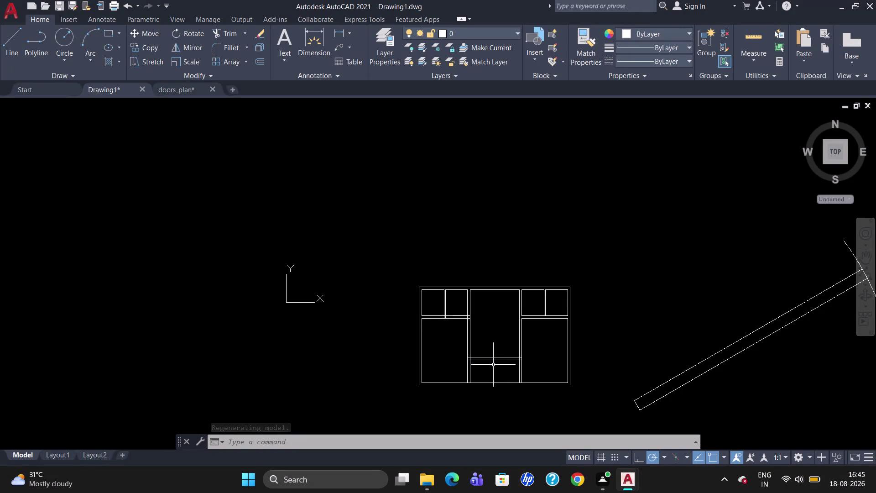
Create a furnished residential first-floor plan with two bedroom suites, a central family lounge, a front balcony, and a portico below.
Select the door symbol beside the floor plan and rotate it about a base point.
scroll(up, 3)
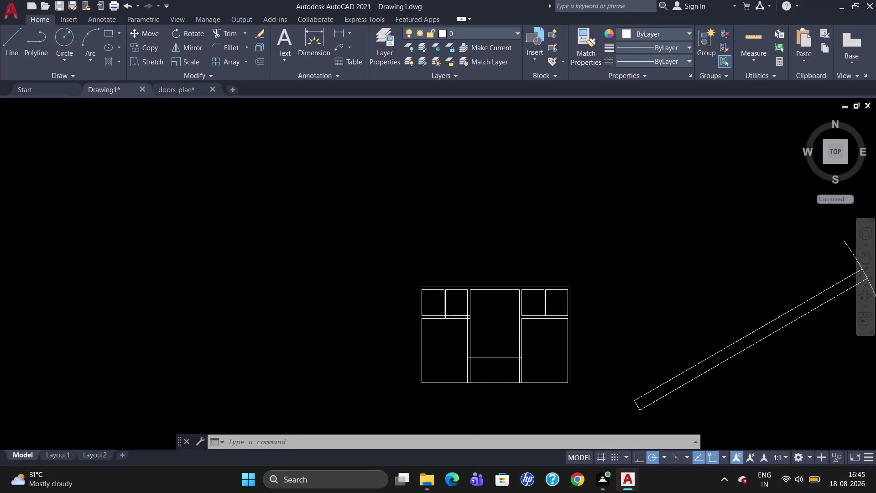
scroll(up, 3)
scroll(up, 3)
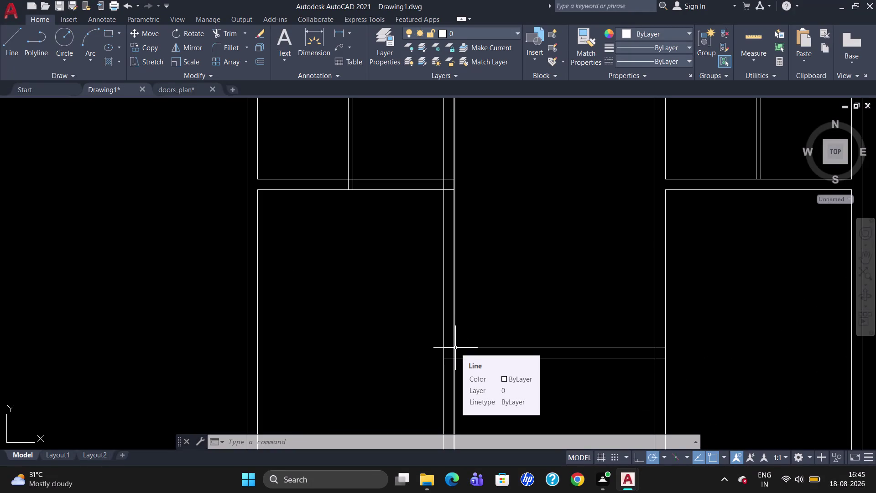
scroll(up, 3)
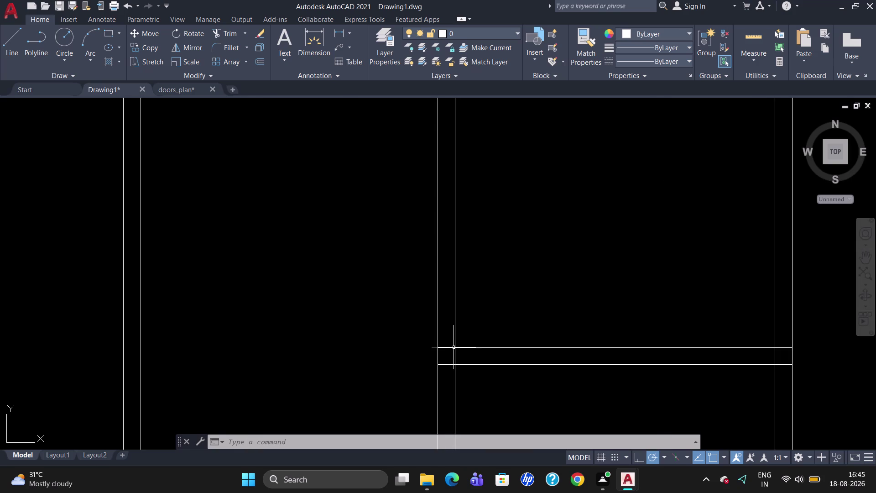
scroll(up, 3)
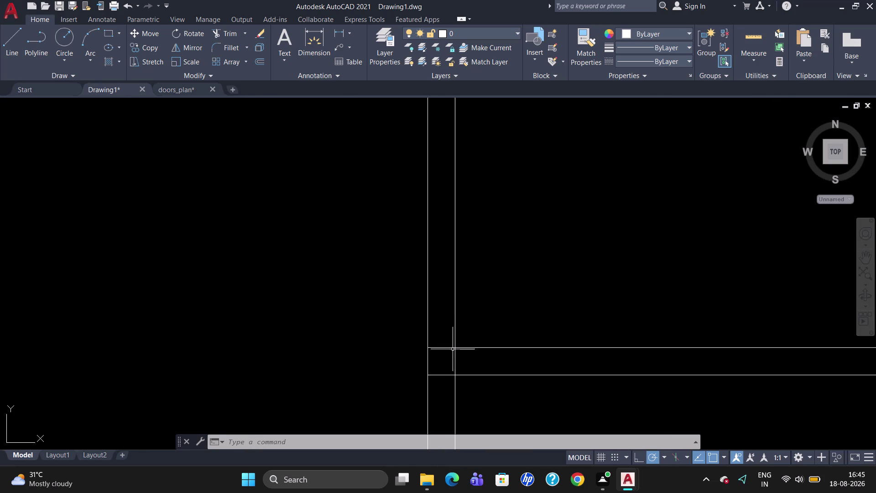
scroll(down, 3)
scroll(down, 3)
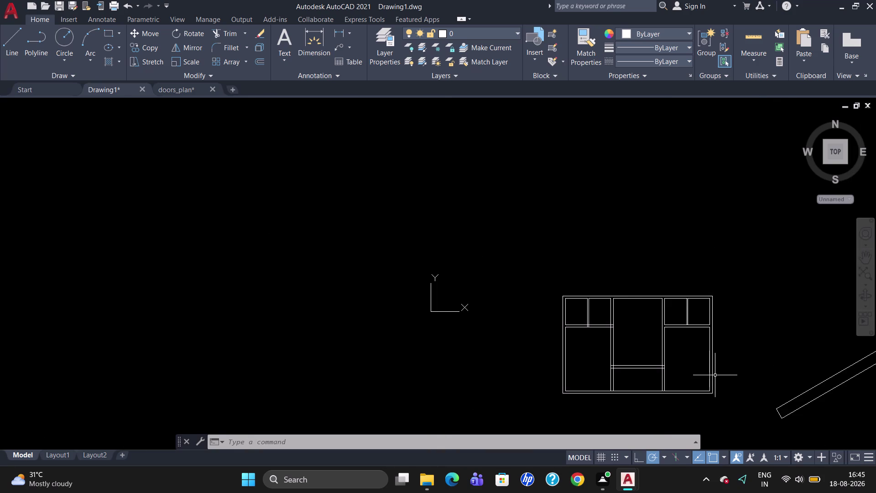
scroll(up, 3)
scroll(down, 3)
scroll(up, 3)
drag(680, 320, 649, 290)
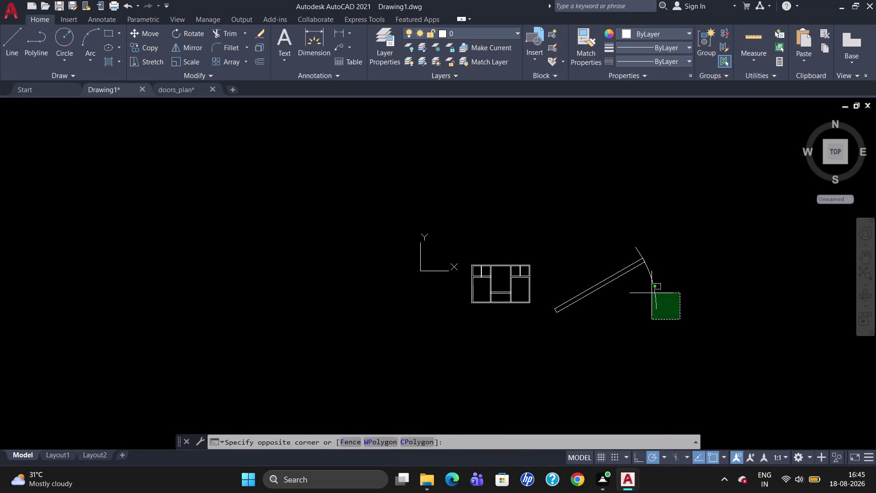
drag(649, 290, 579, 274)
text(RO)
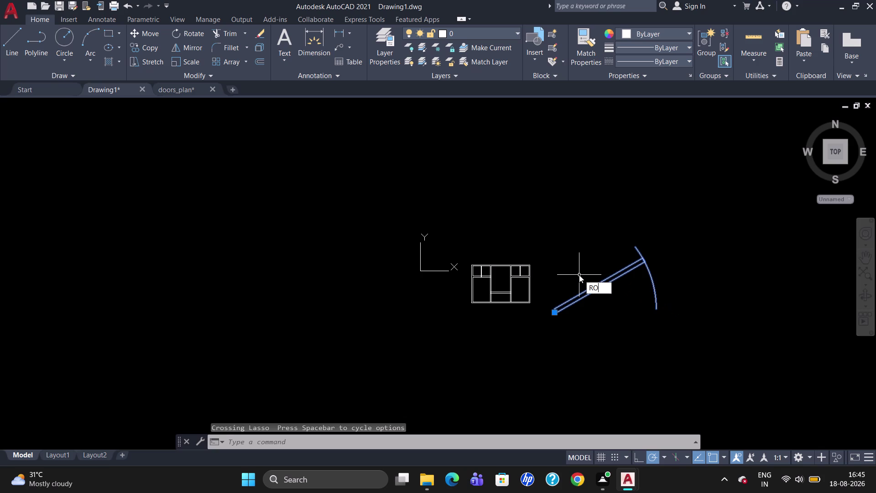
key(Return)
click(559, 315)
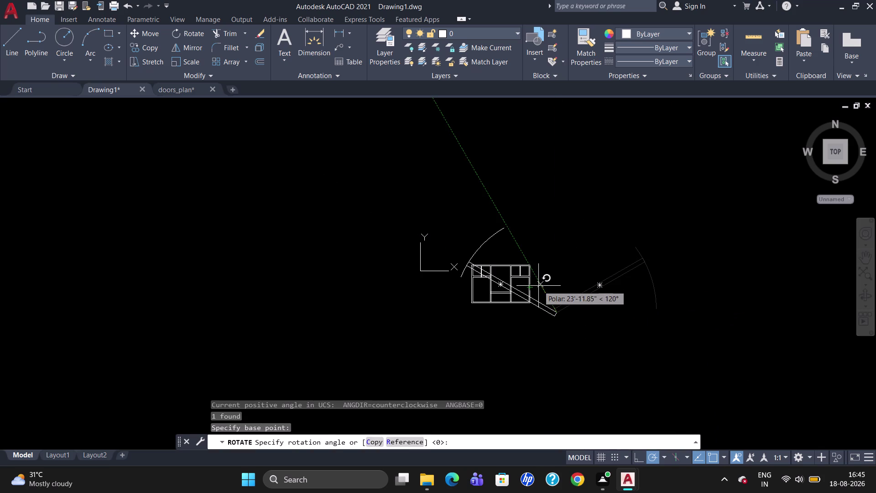
click(540, 286)
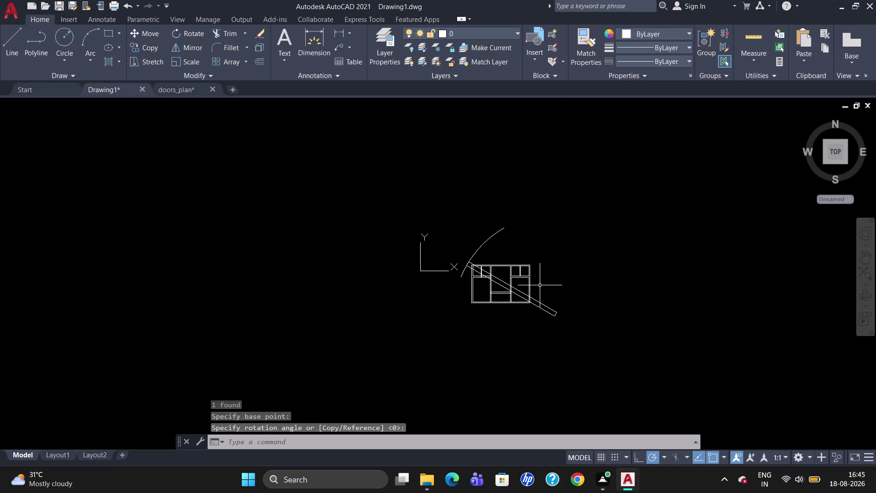
Erase the rotated door symbol and switch to the doors_plan drawing.
click(482, 246)
key(Delete)
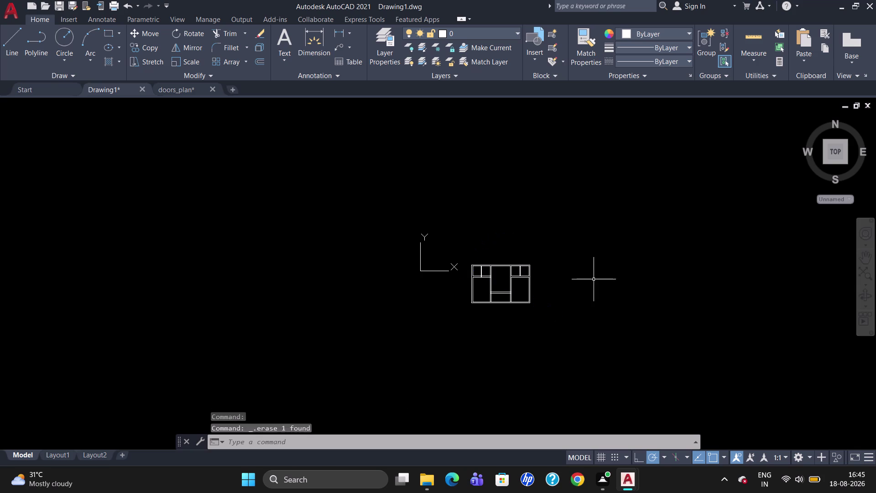
click(191, 94)
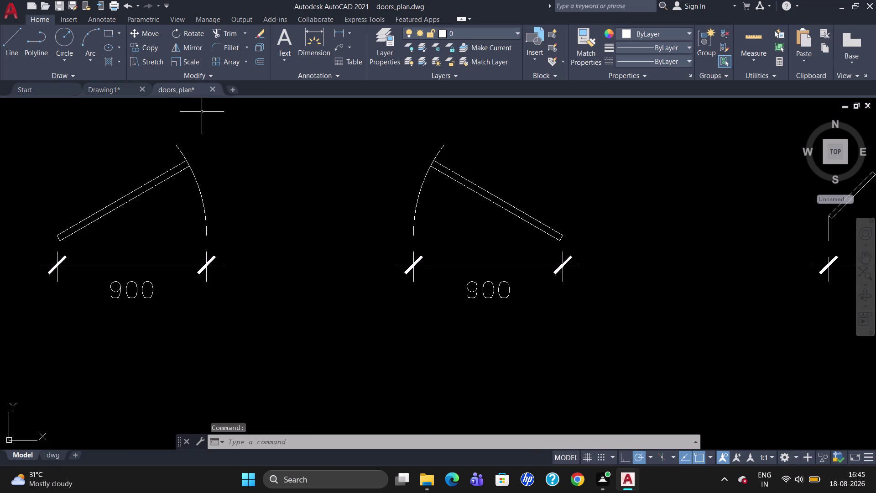
Zoom in on the doors_plan door library and select the 900 single swing door.
scroll(down, 3)
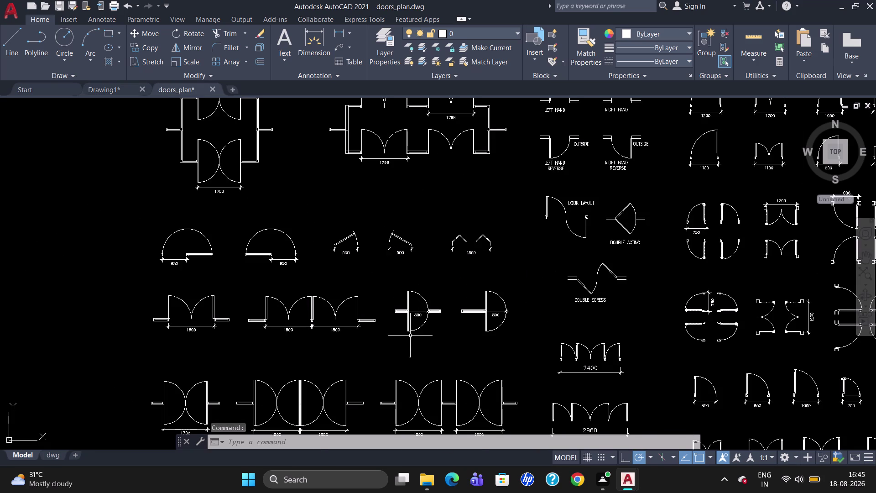
scroll(down, 3)
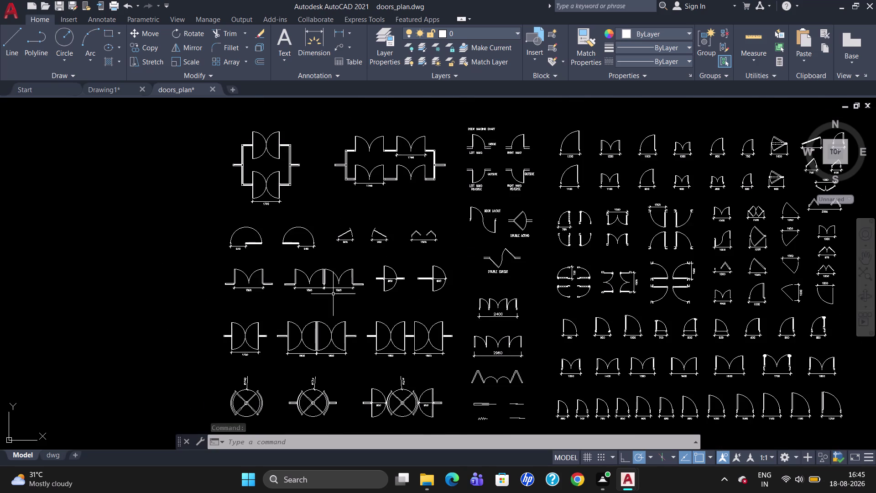
scroll(down, 3)
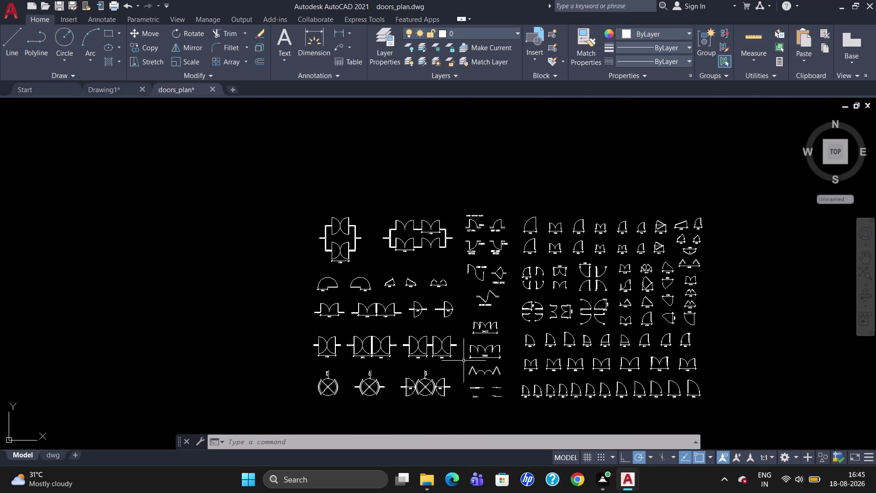
scroll(up, 3)
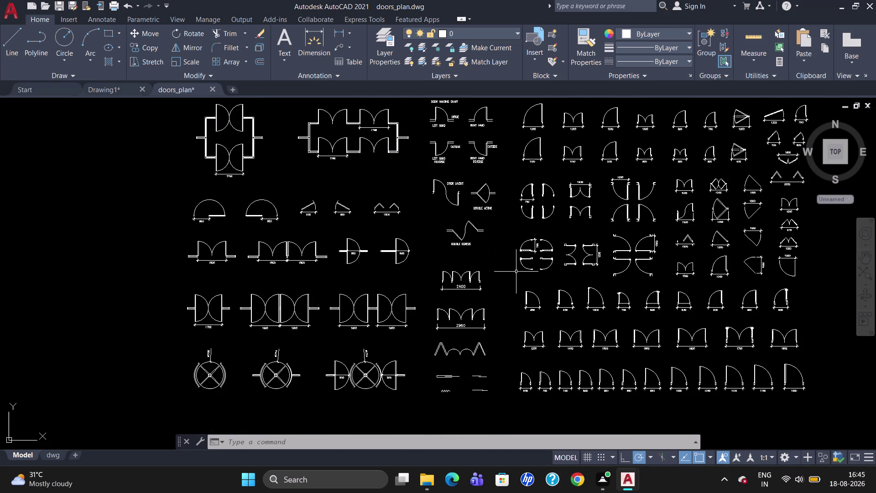
scroll(down, 3)
scroll(up, 3)
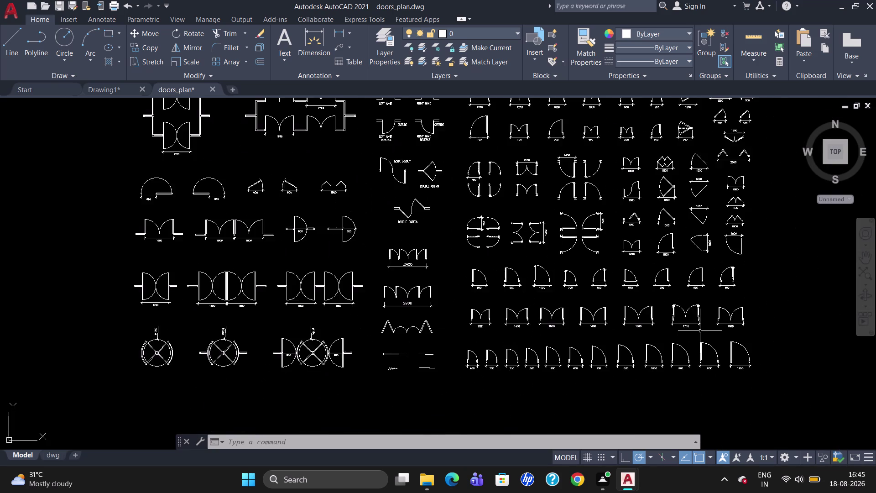
scroll(up, 3)
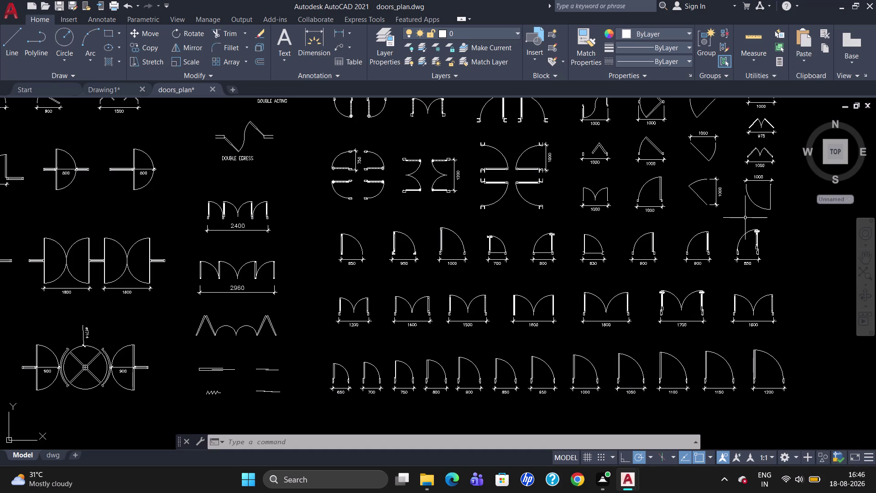
scroll(down, 3)
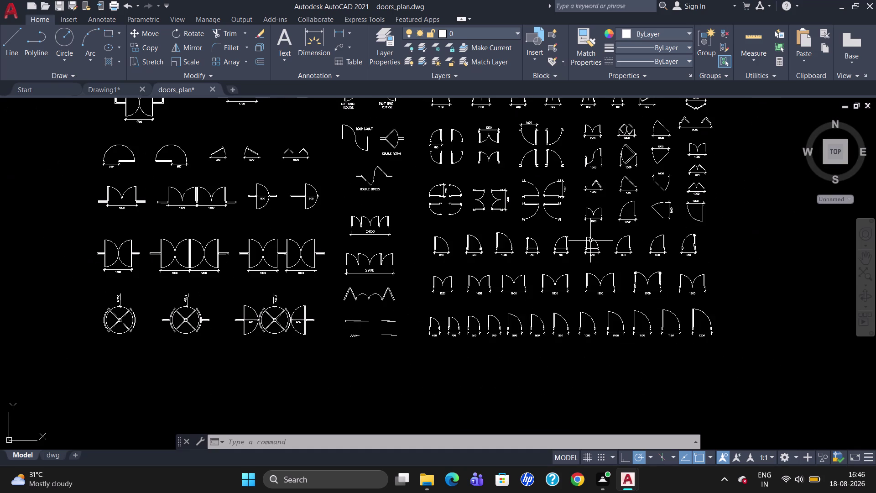
scroll(up, 3)
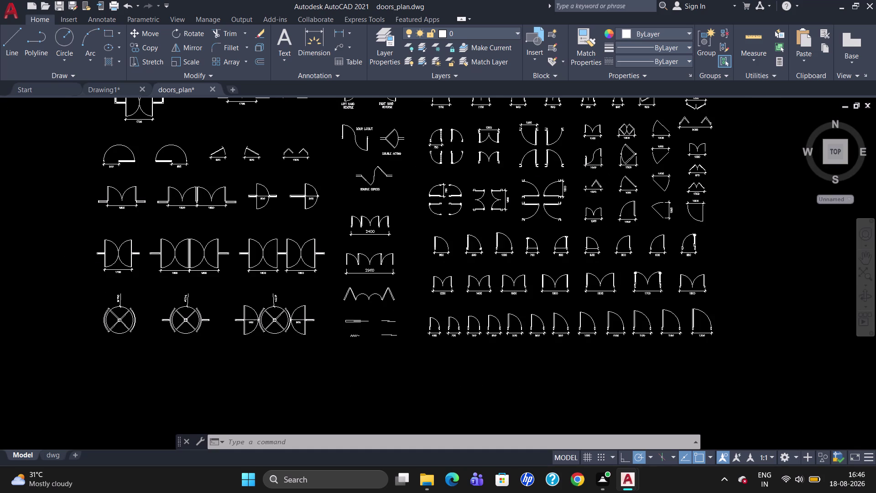
scroll(down, 3)
scroll(up, 3)
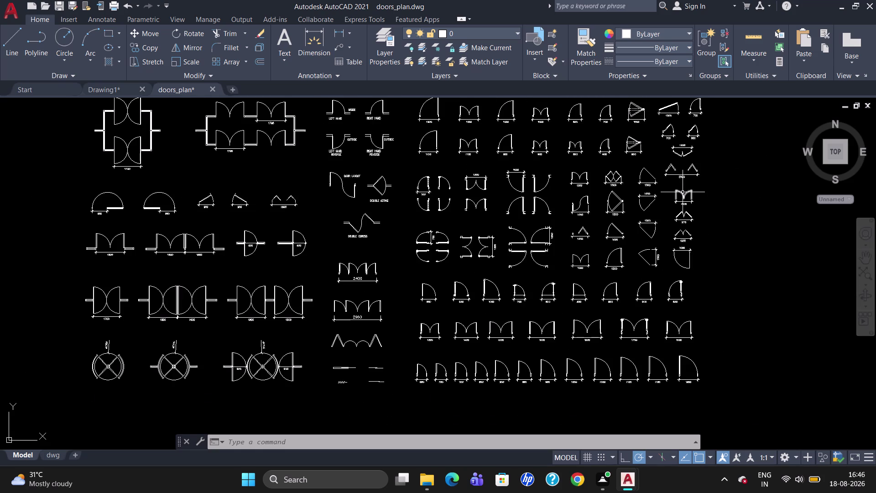
scroll(up, 3)
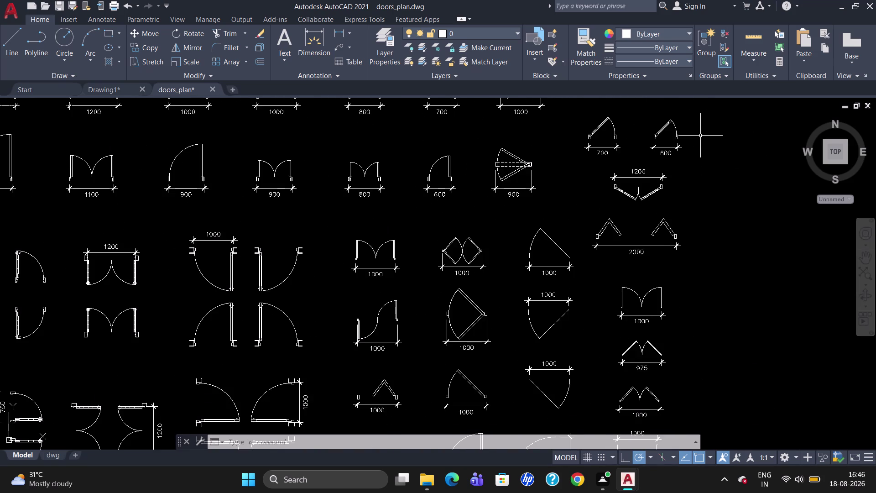
scroll(down, 3)
scroll(down, 3)
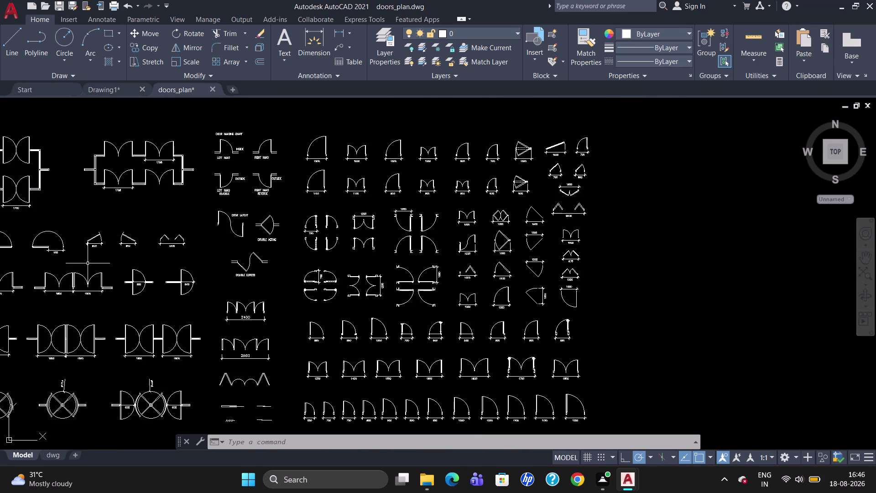
scroll(up, 3)
scroll(up, 3)
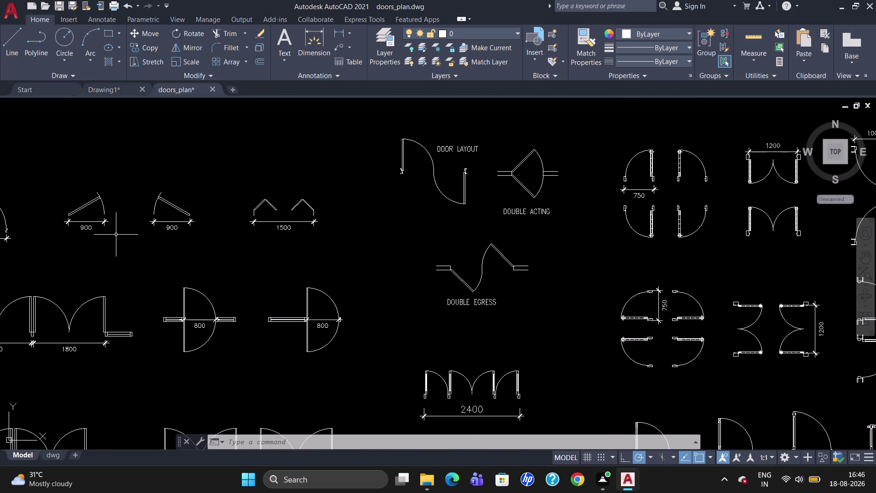
scroll(down, 3)
scroll(down, 3)
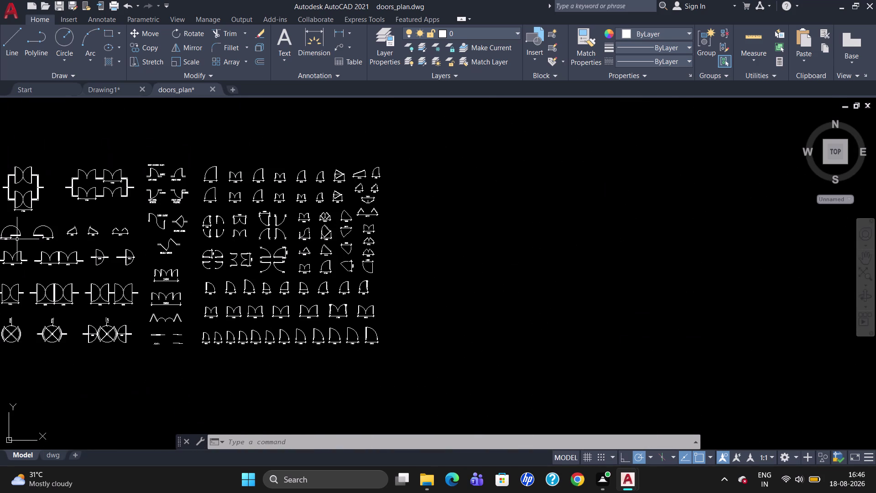
scroll(up, 3)
scroll(down, 3)
scroll(up, 3)
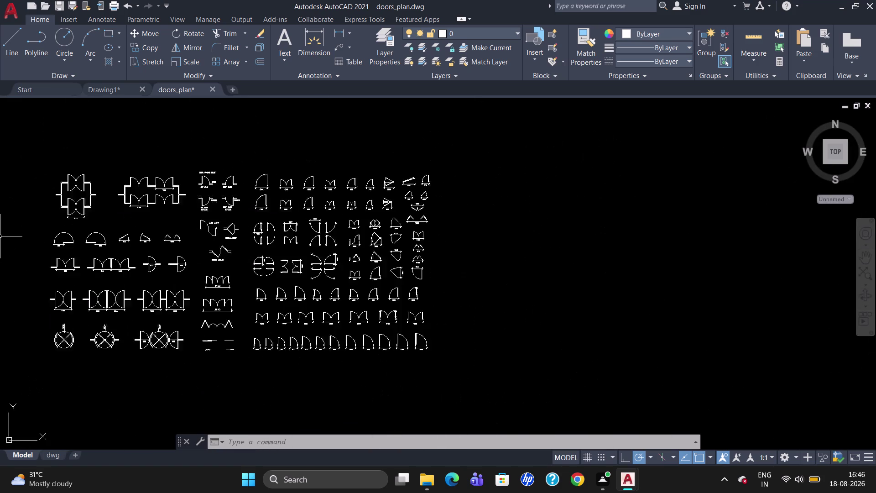
scroll(up, 3)
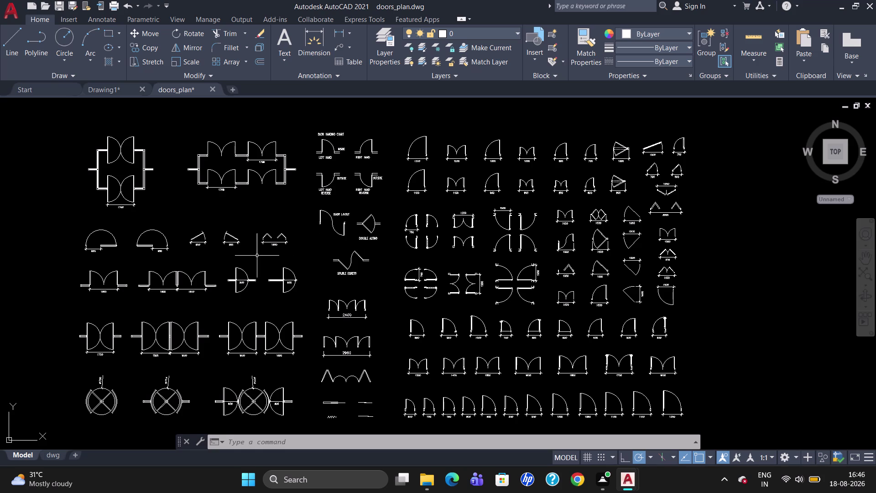
scroll(up, 3)
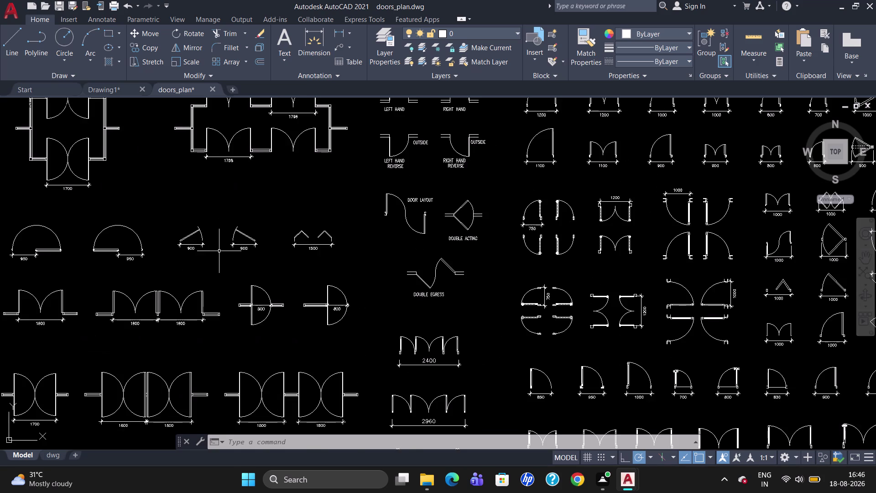
scroll(up, 3)
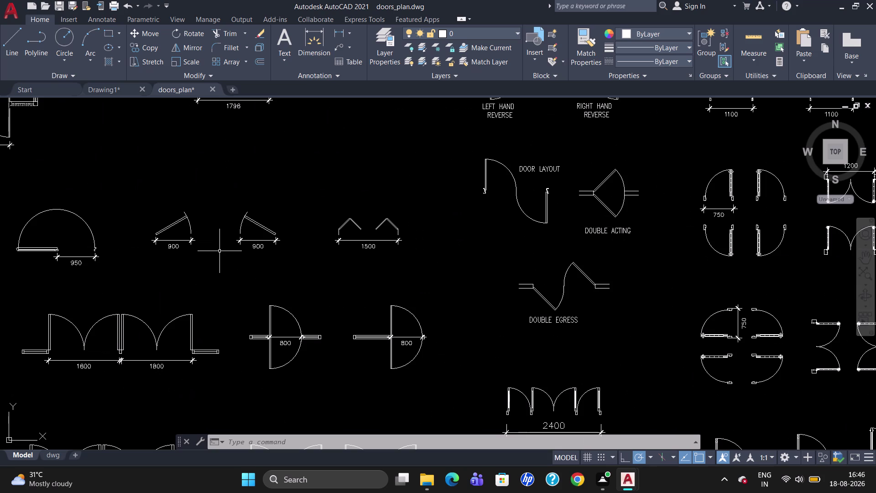
click(176, 221)
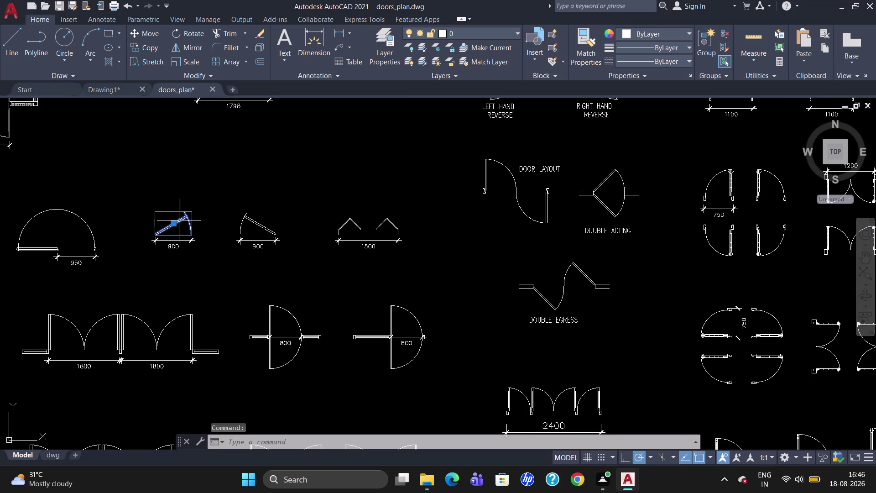
Copy the 900 swing door and paste it into Drawing1 left of the floor plan.
key(ctrl+c)
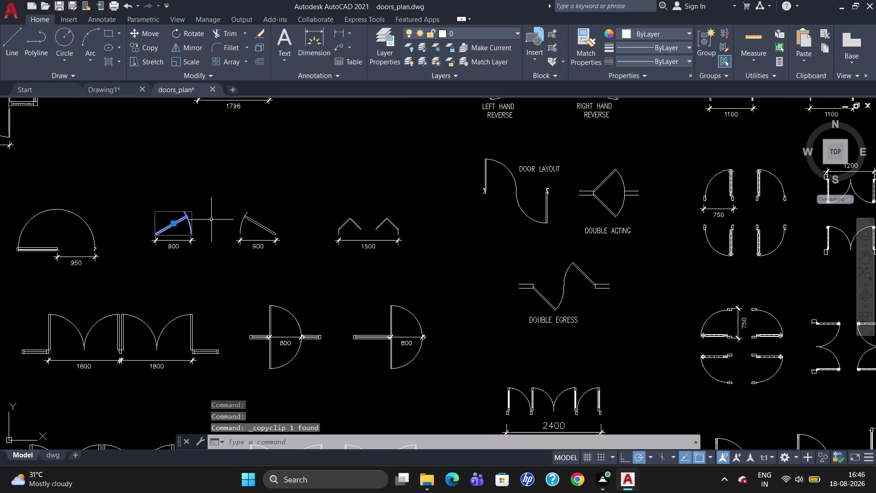
click(124, 90)
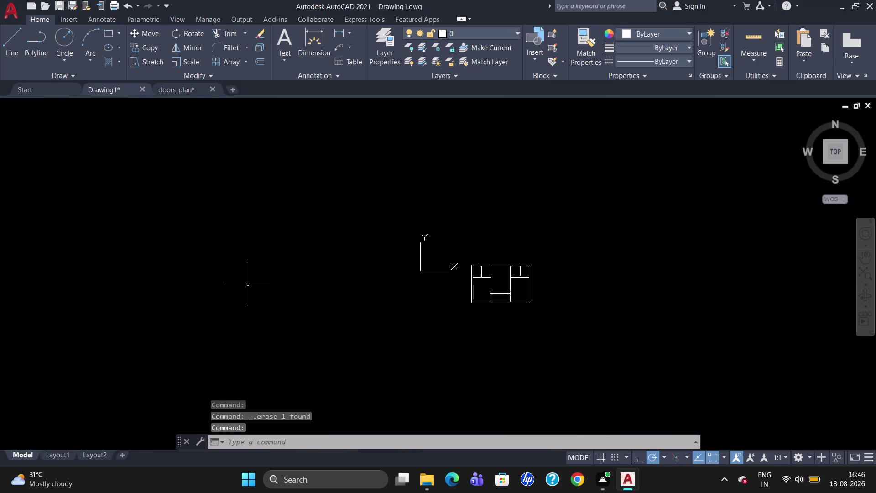
key(ctrl+v)
click(248, 283)
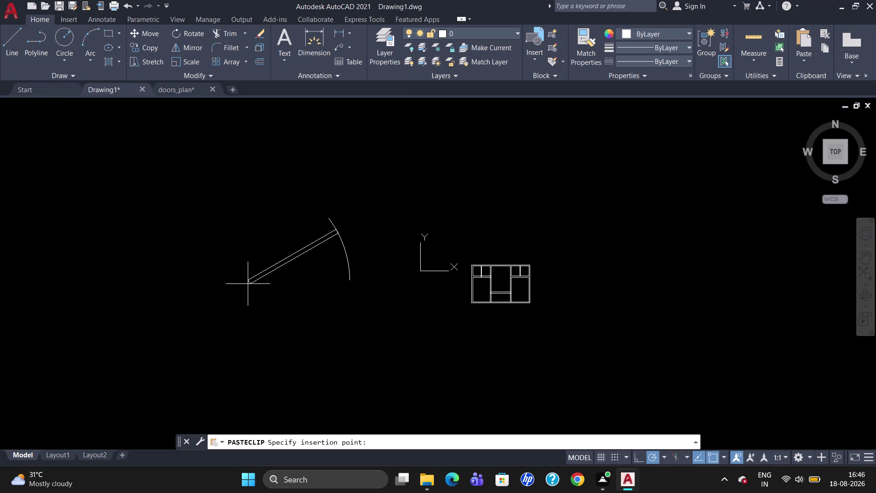
click(265, 273)
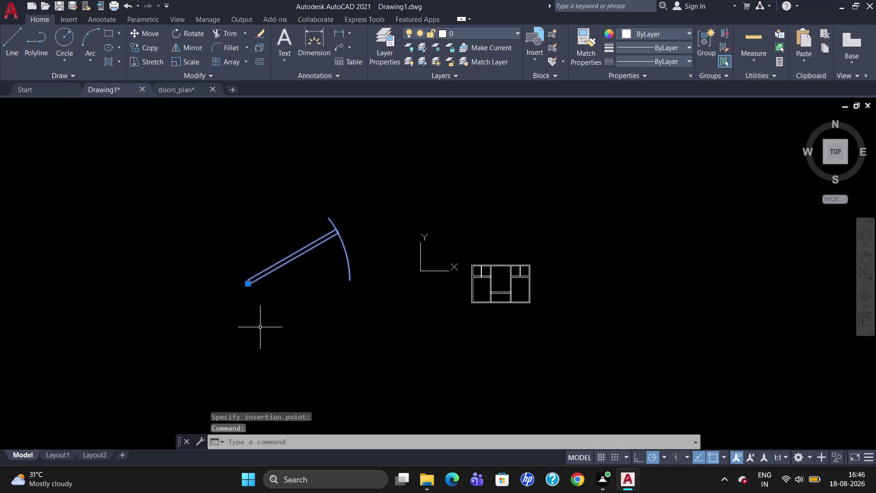
Rotate the pasted door about its hinge end so it stands nearly upright.
text(RO)
key(Return)
click(250, 289)
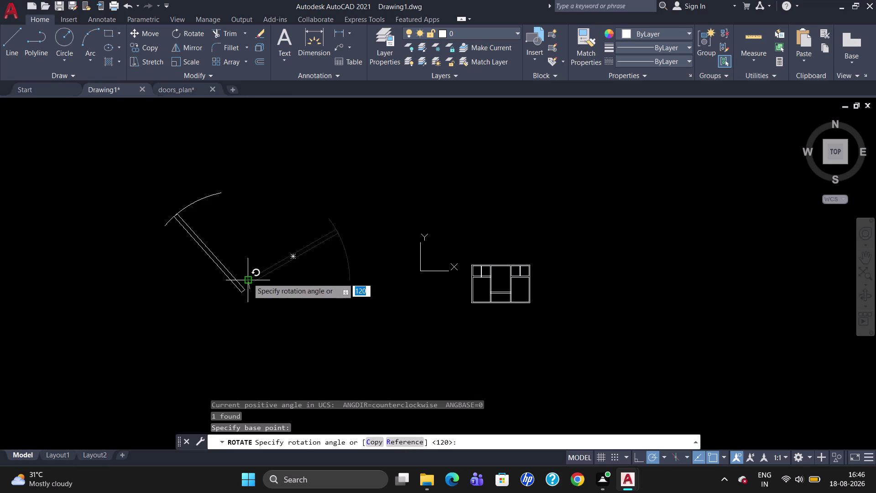
click(260, 277)
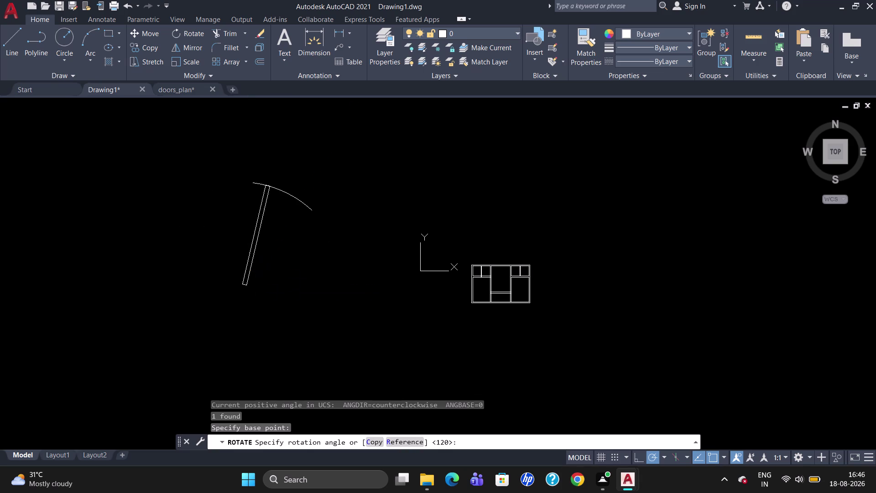
scroll(up, 3)
scroll(down, 3)
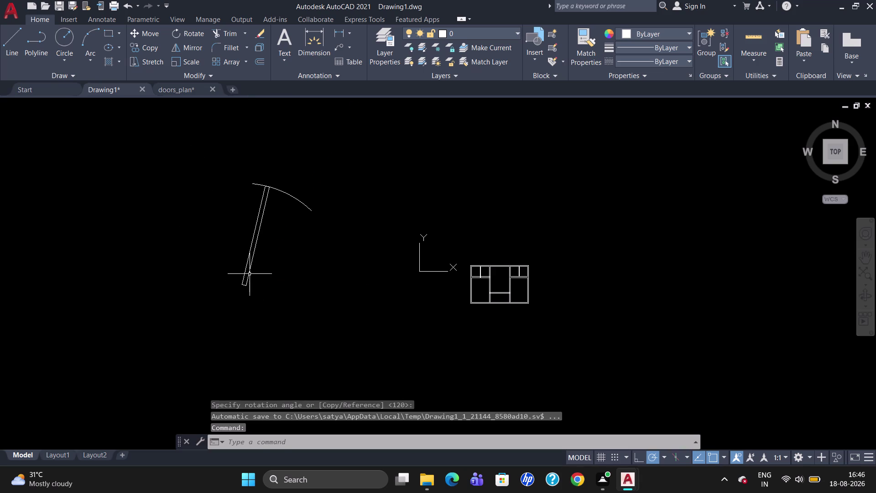
Scale the upright door down from its hinge end to a much smaller size.
click(248, 274)
text(SC)
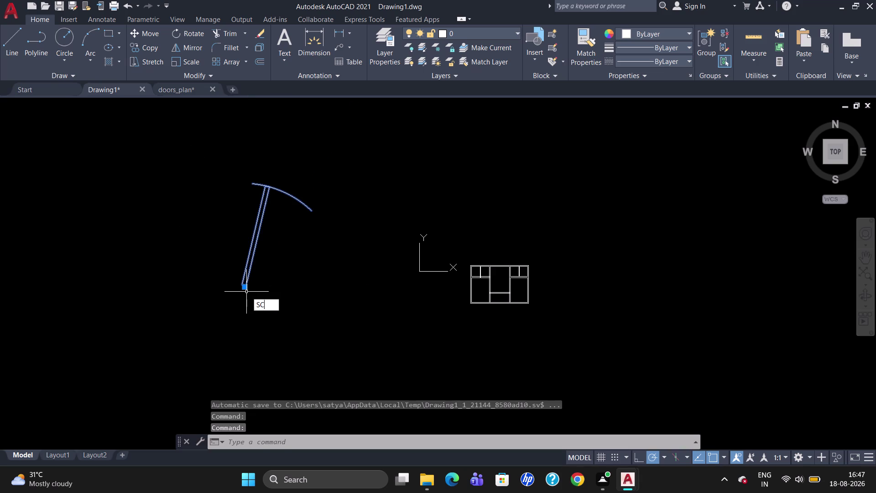
key(Return)
click(245, 283)
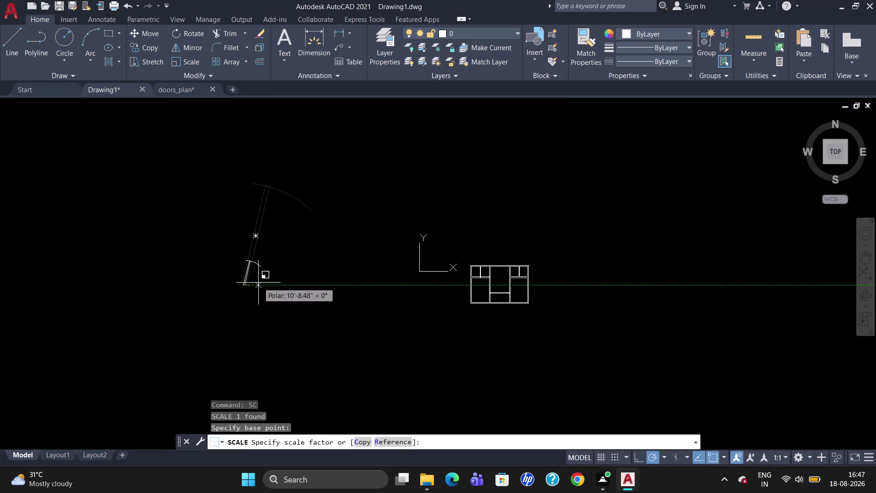
click(258, 283)
click(244, 285)
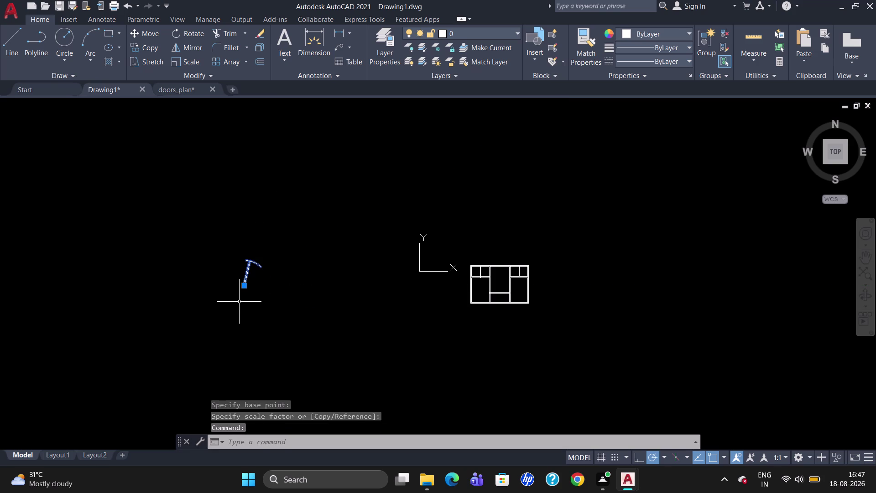
key(Escape)
scroll(up, 3)
Break the horizontal corridor wall line at its intersection with the inner left wall.
scroll(up, 3)
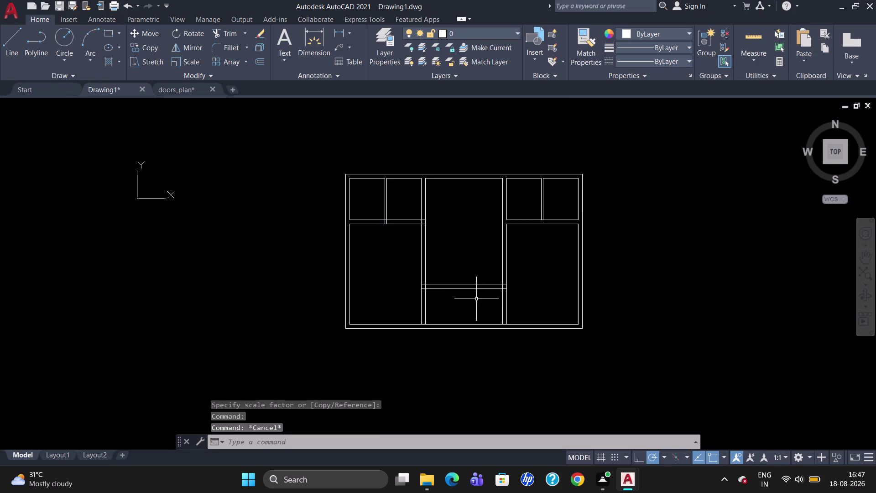
scroll(down, 3)
scroll(down, 3)
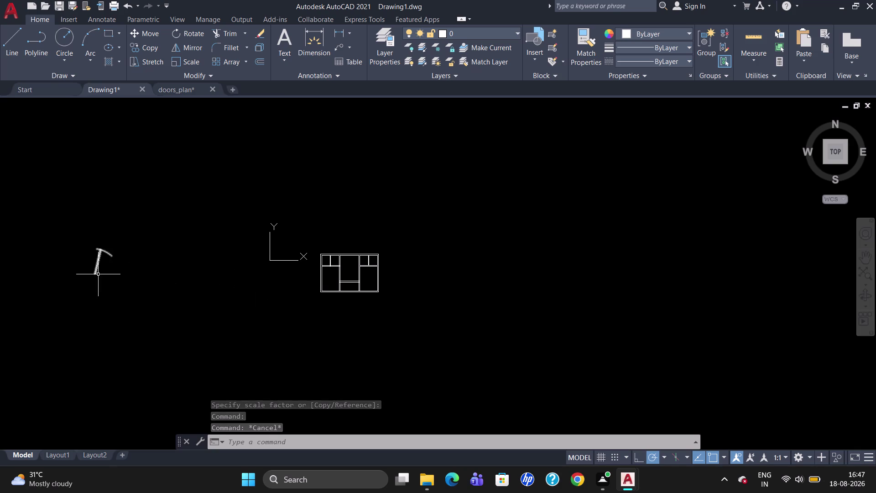
scroll(up, 3)
scroll(up, 3)
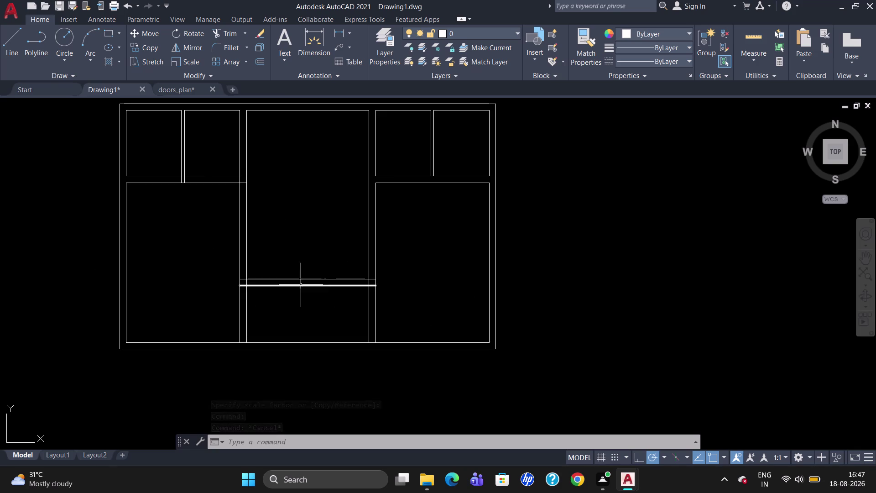
scroll(up, 3)
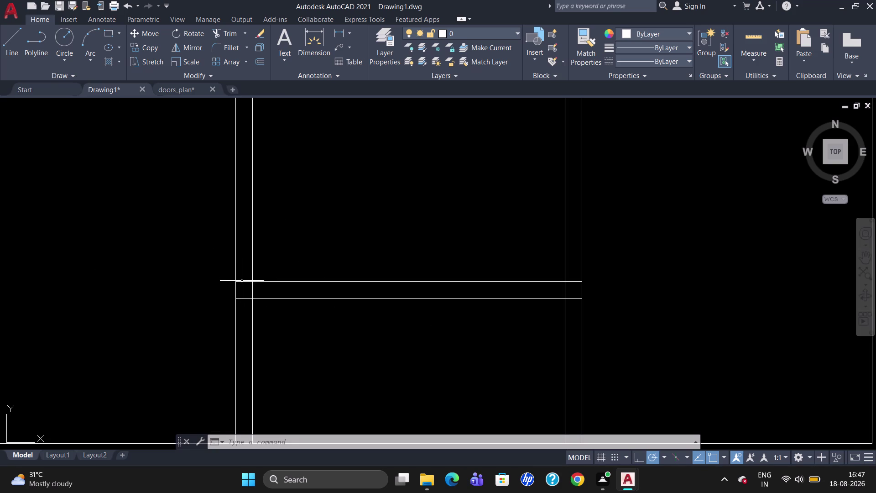
click(243, 281)
text(BR)
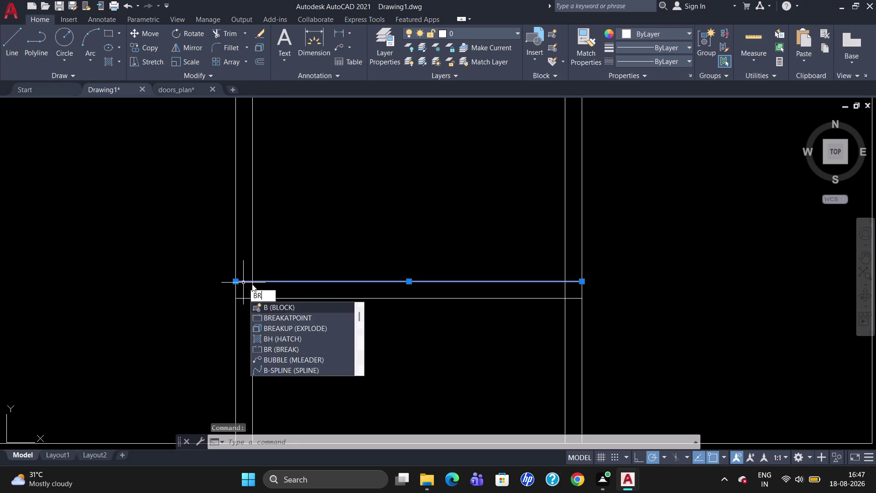
click(294, 320)
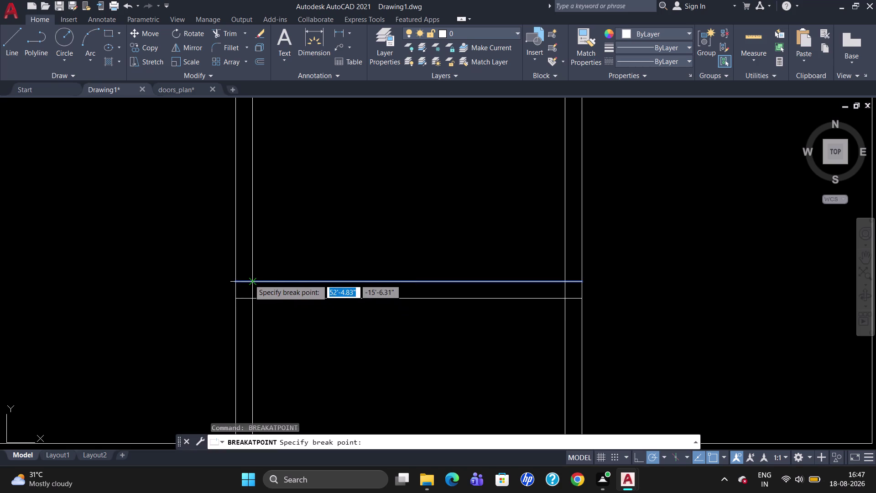
click(251, 279)
click(247, 282)
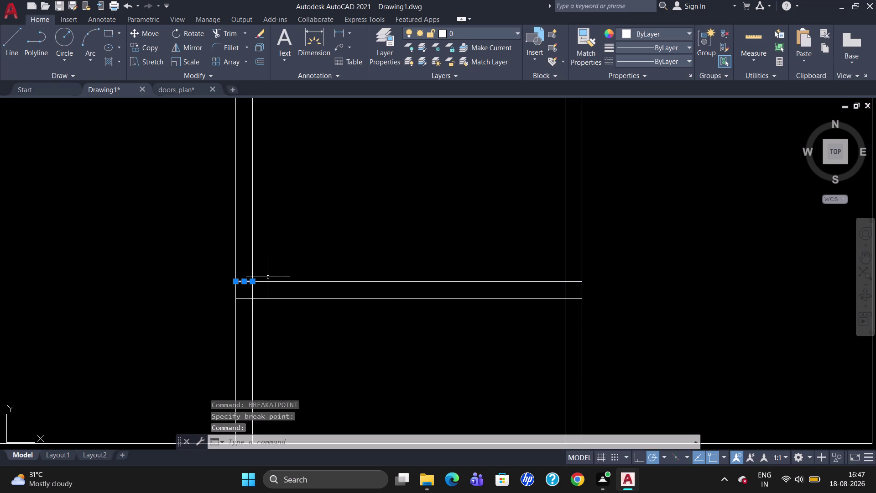
key(o)
key(Return)
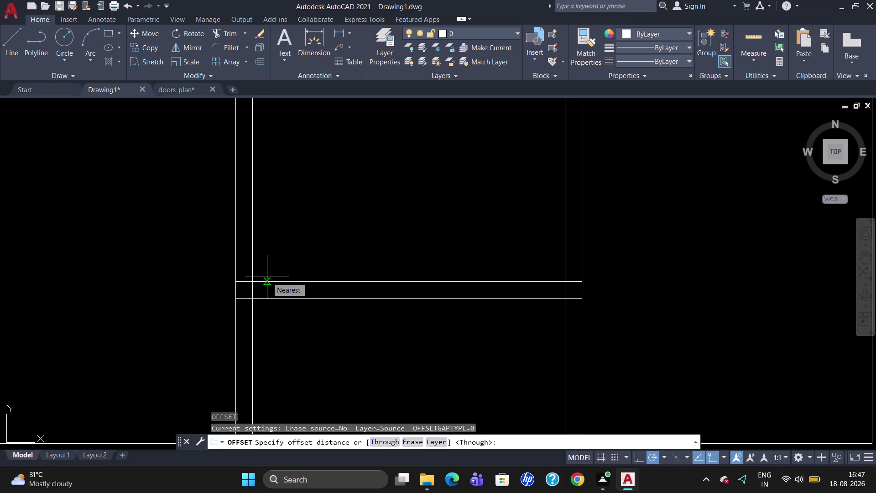
Offset the short split-off wall line by a distance of 5 and exit the command.
key(5)
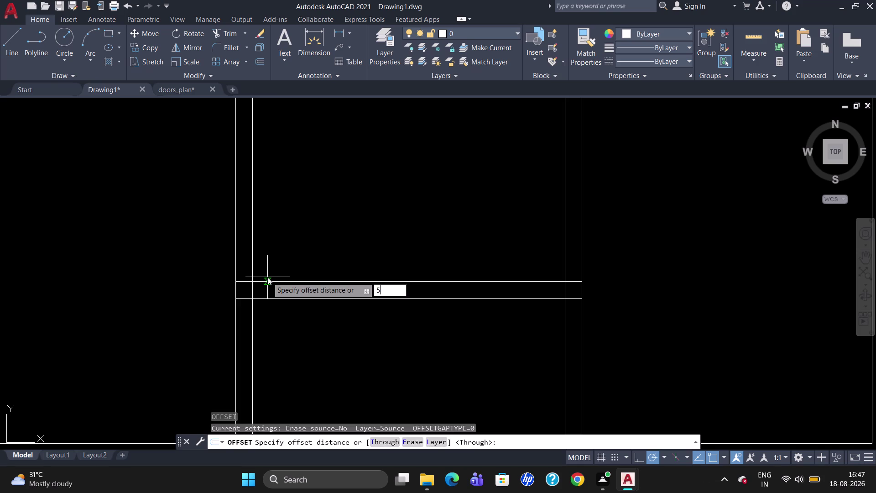
key(apostrophe)
key(Return)
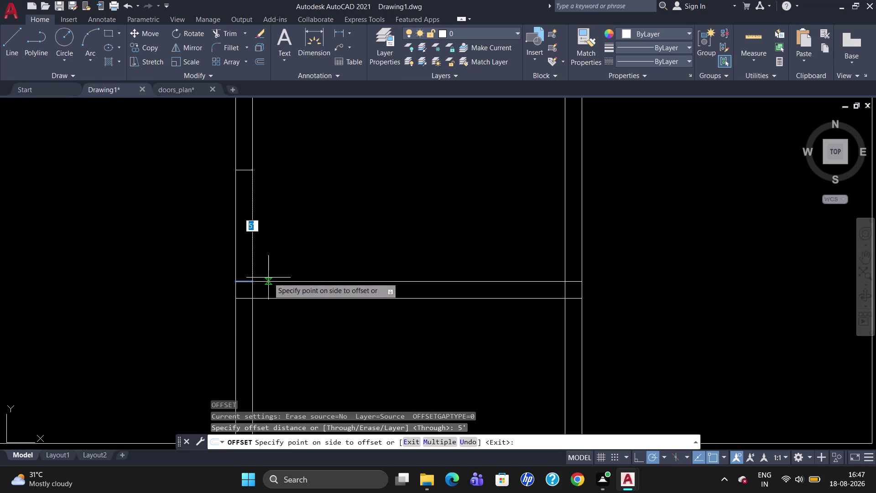
click(270, 279)
click(242, 281)
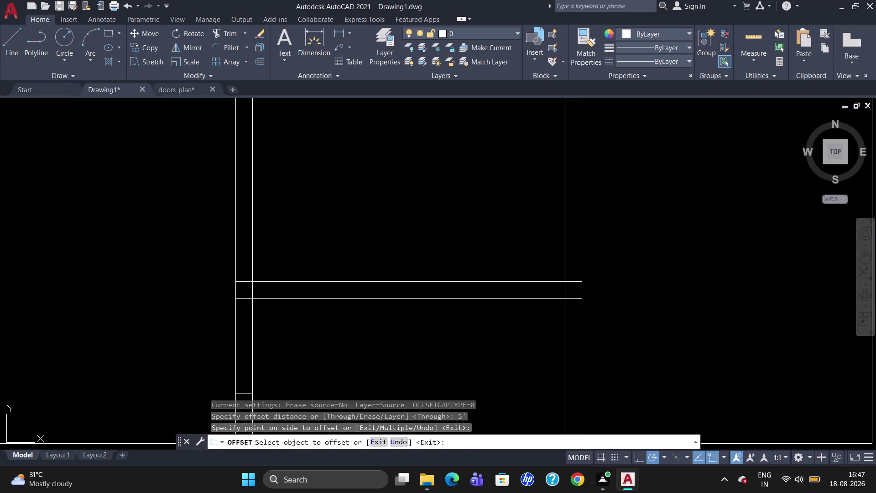
click(240, 226)
key(Escape)
scroll(down, 3)
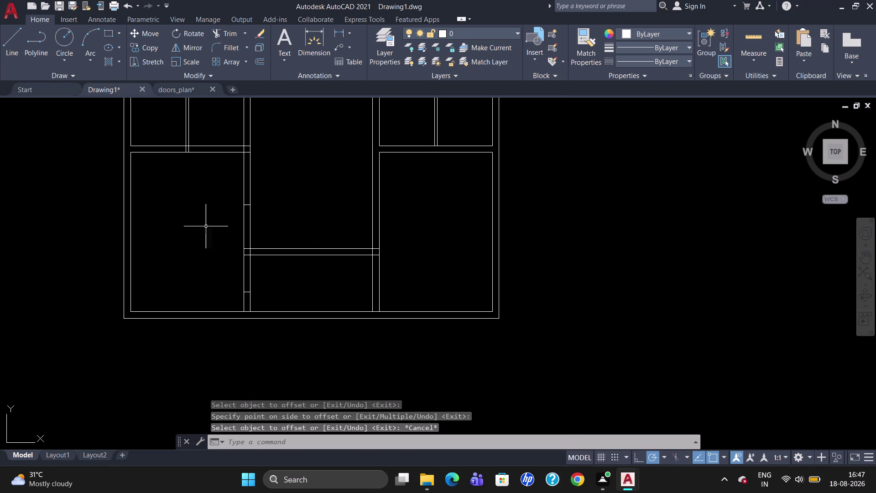
scroll(down, 3)
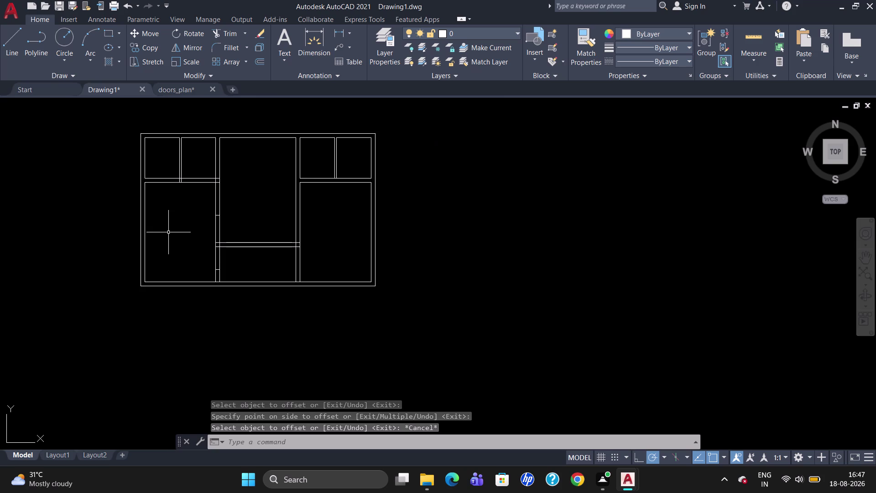
scroll(up, 3)
scroll(down, 3)
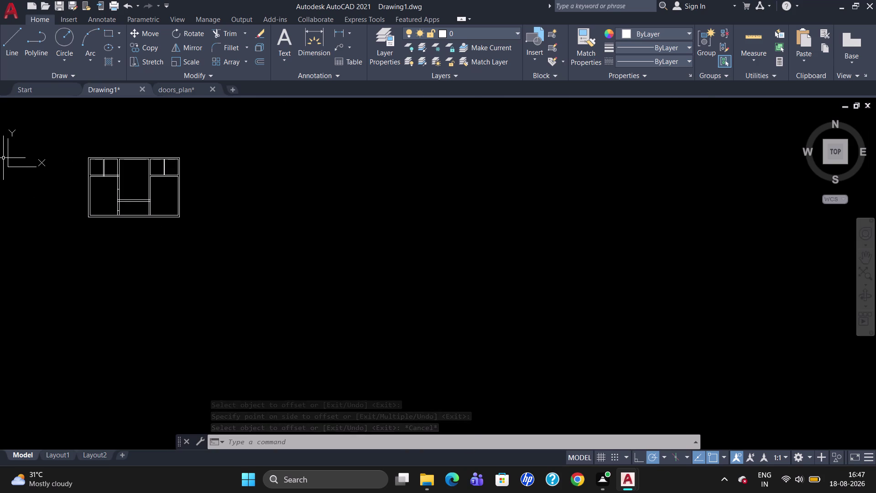
scroll(down, 3)
scroll(up, 3)
scroll(down, 3)
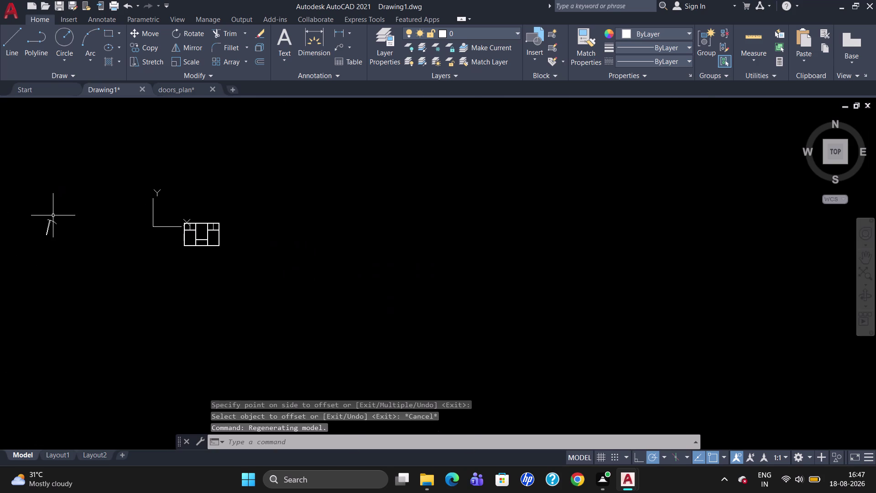
Copy the small door symbol from its hinge onto the left room's wall midpoint.
click(48, 220)
key(c)
key(o)
key(Return)
scroll(up, 3)
scroll(up, 3)
scroll(down, 3)
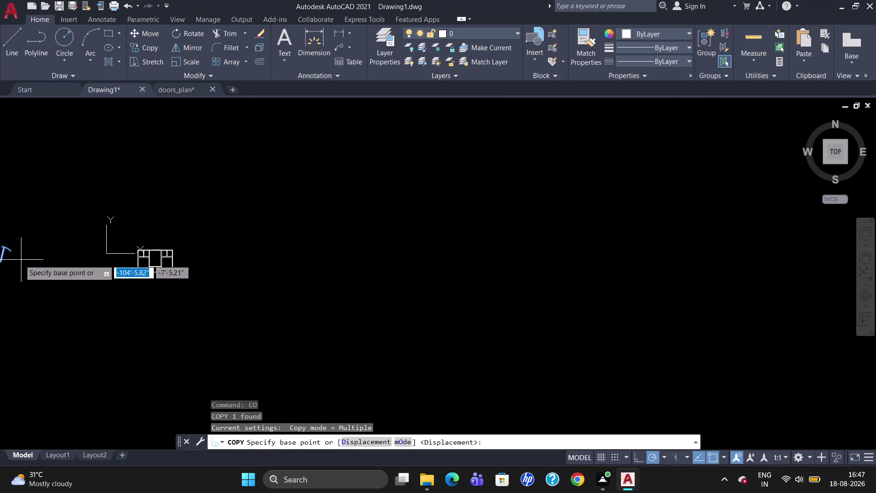
drag(1, 264, 5, 263)
scroll(up, 3)
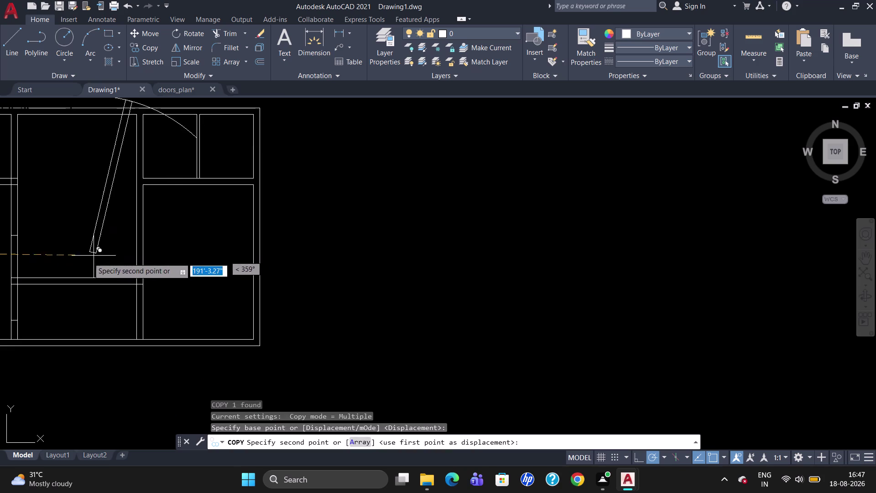
scroll(down, 3)
scroll(up, 3)
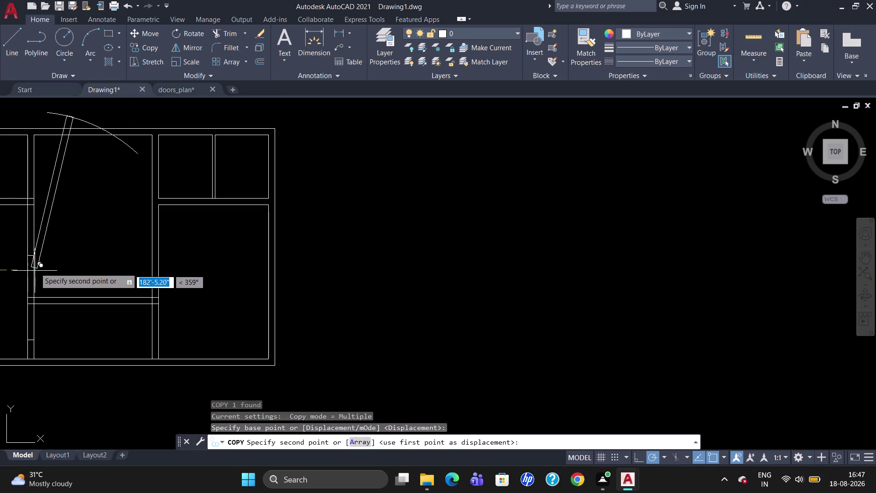
scroll(up, 3)
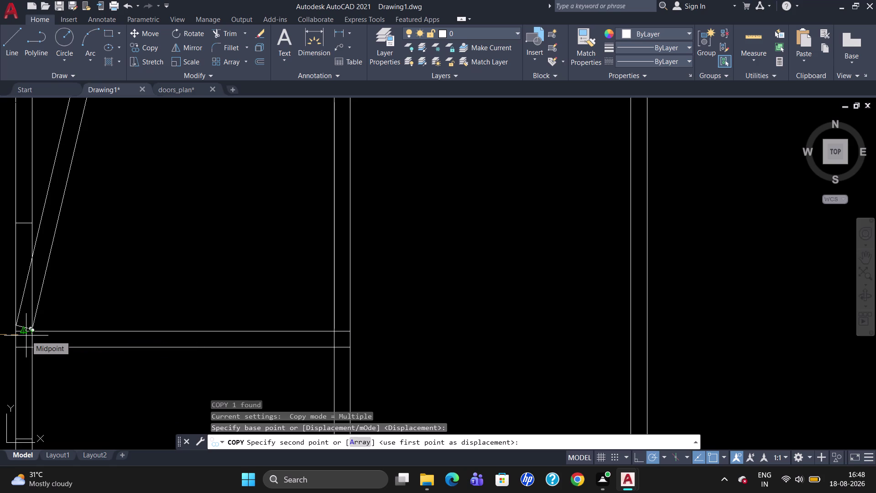
scroll(up, 3)
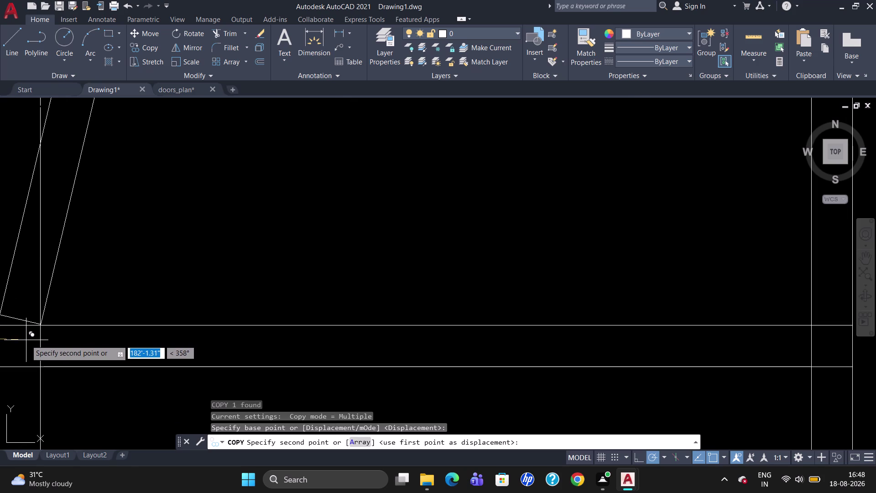
click(25, 341)
key(Escape)
scroll(down, 3)
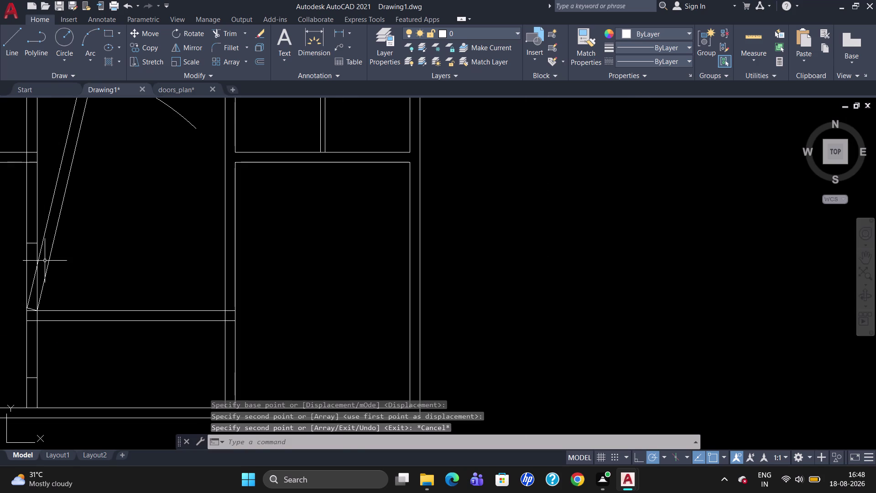
scroll(down, 3)
click(69, 171)
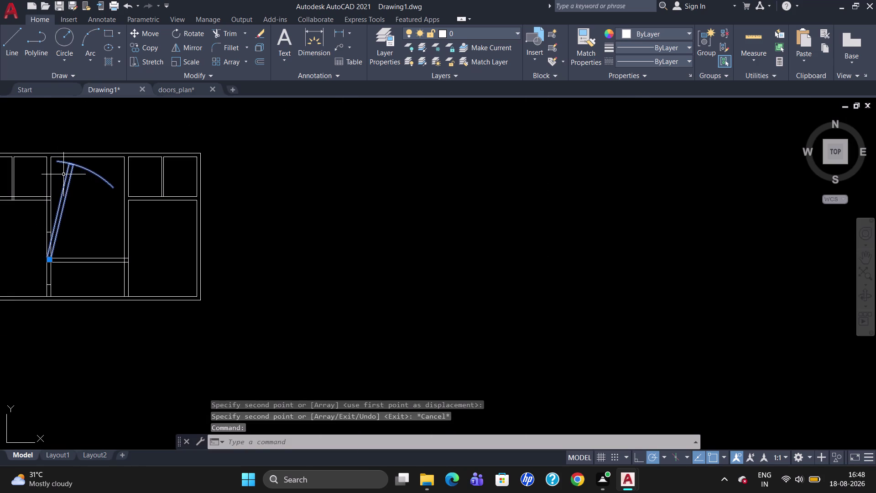
key(s)
key(c)
key(Return)
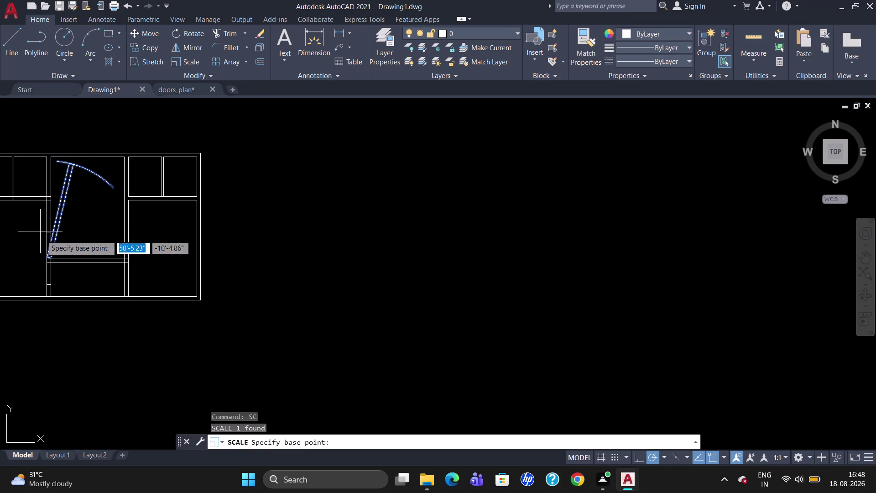
click(52, 256)
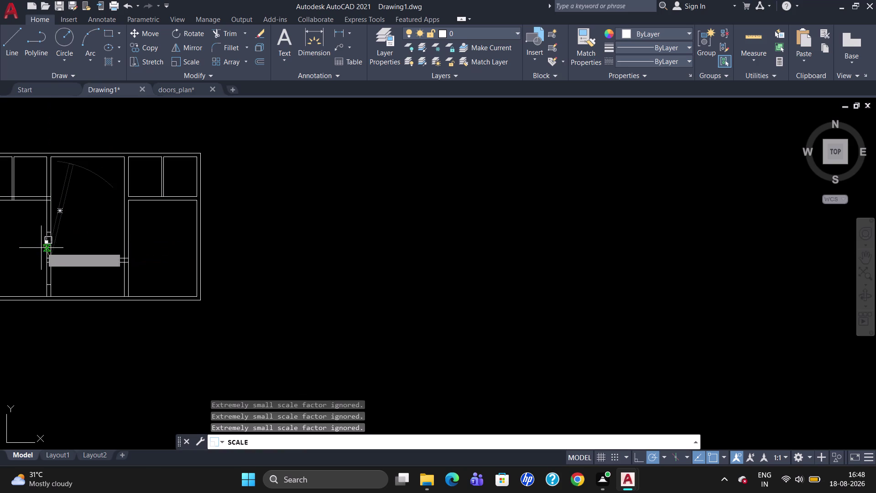
scroll(up, 3)
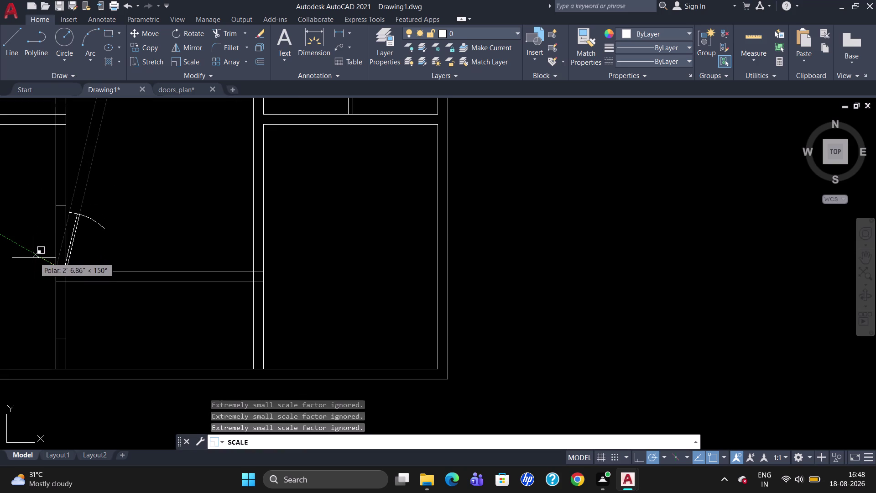
key(Escape)
key(Escape)
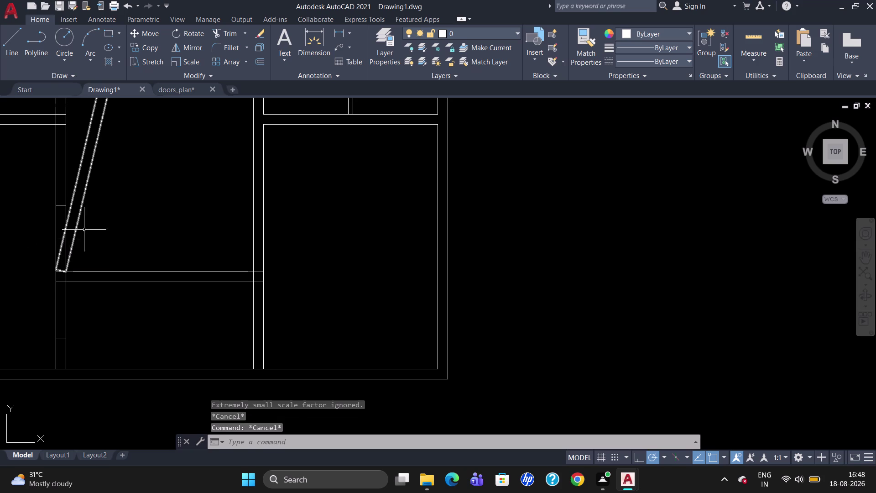
click(76, 224)
Rotate the copied door 45 degrees about its hinge corner.
text(RO)
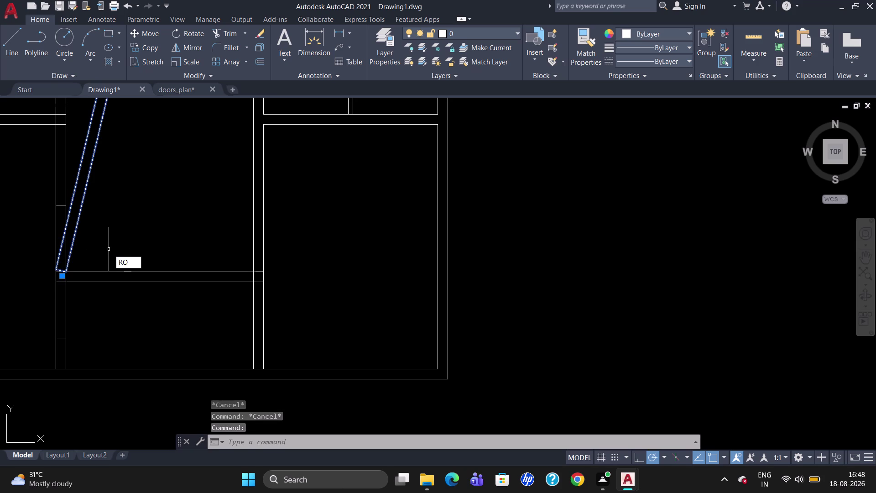
key(Return)
click(64, 269)
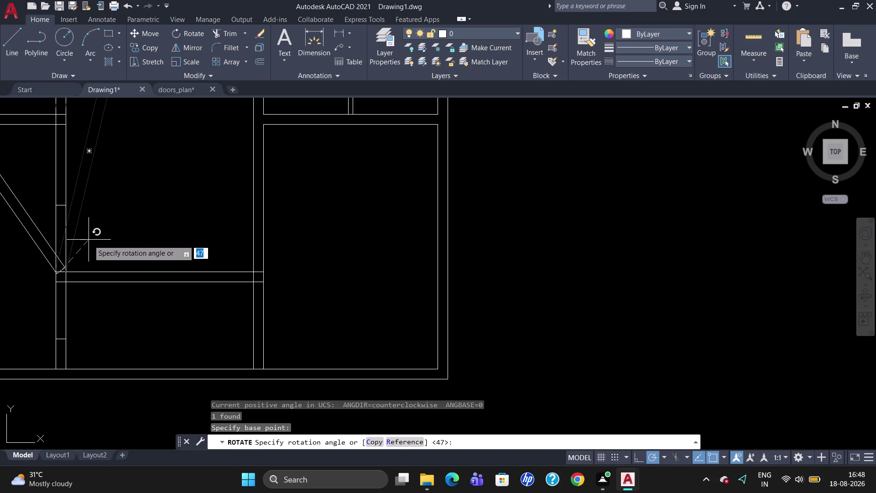
key(4)
key(5)
key(Return)
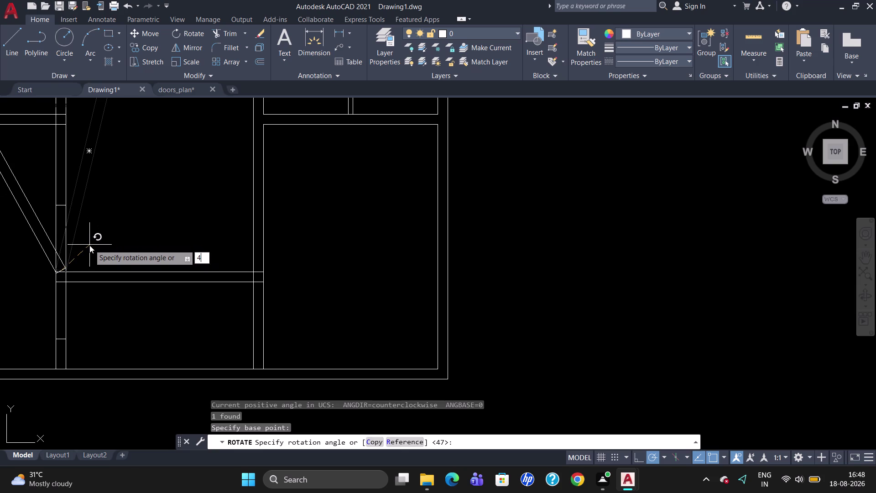
key(Escape)
scroll(down, 3)
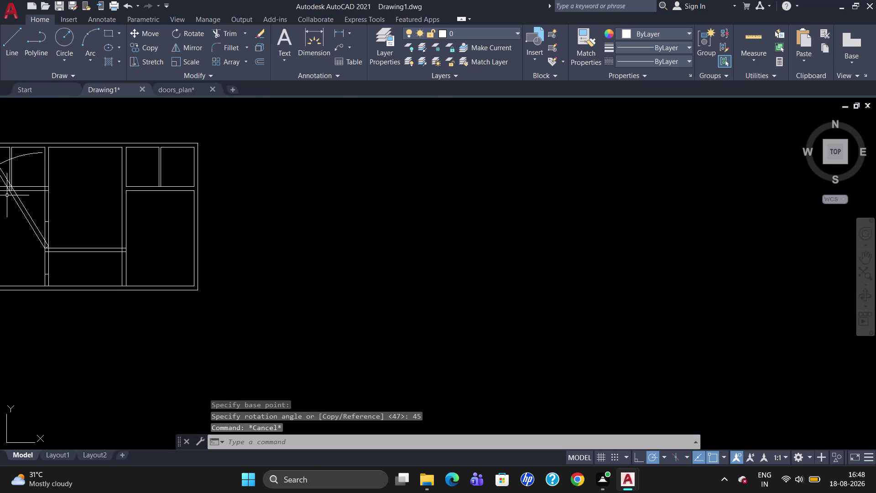
click(9, 189)
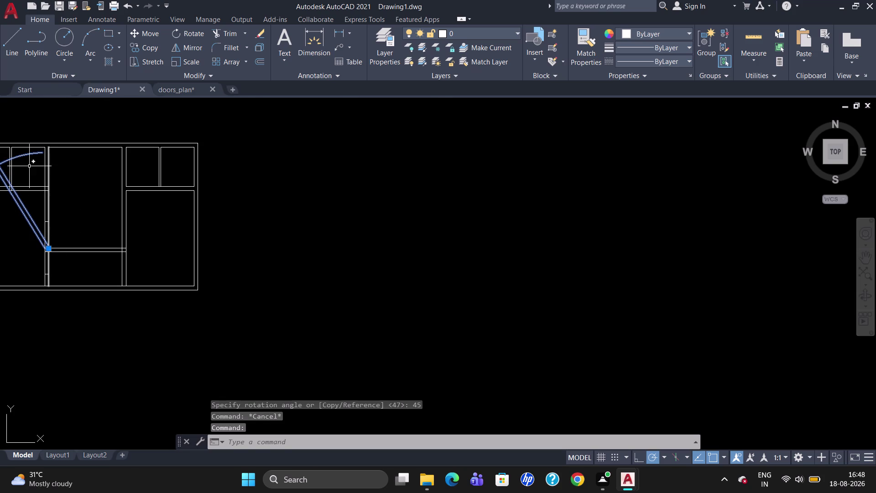
Try rescaling the door from its hinge corner, cancel it, and start TRIM with all cutting edges.
text(SC)
key(Return)
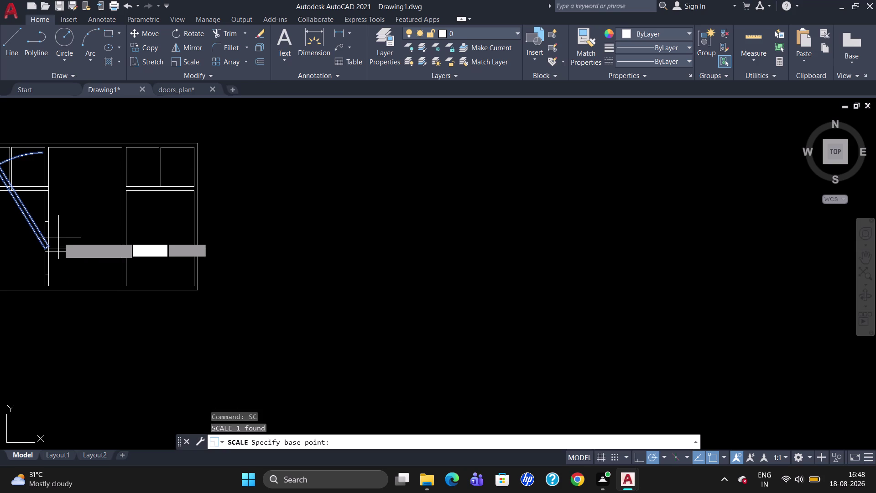
scroll(up, 3)
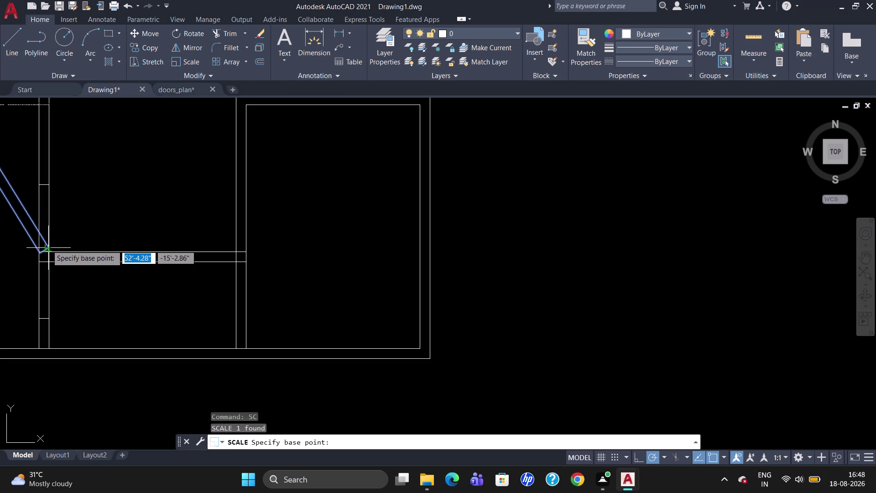
click(47, 245)
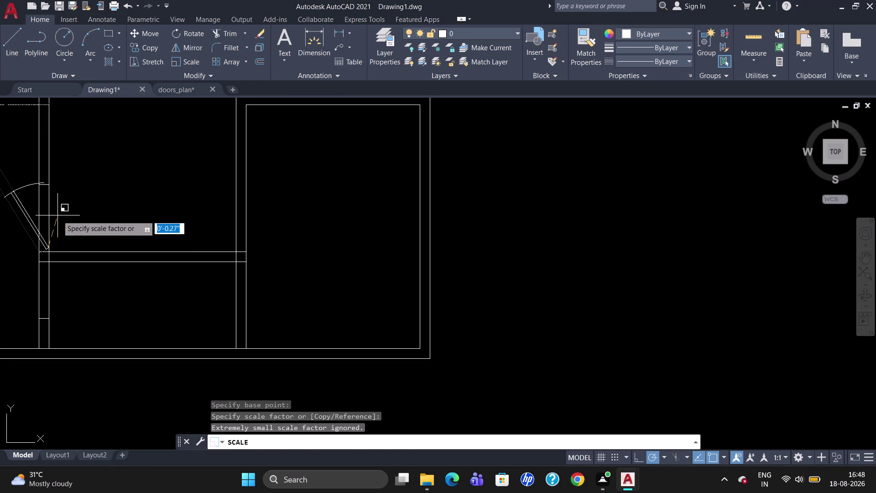
click(57, 217)
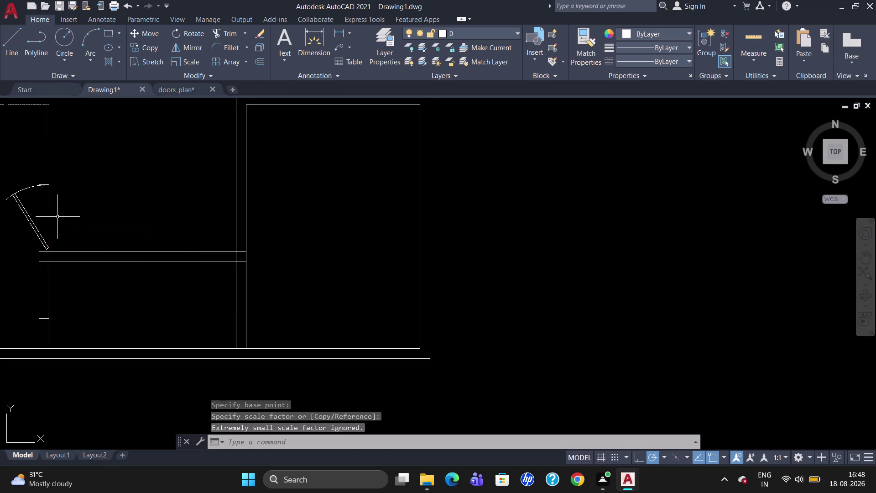
key(Escape)
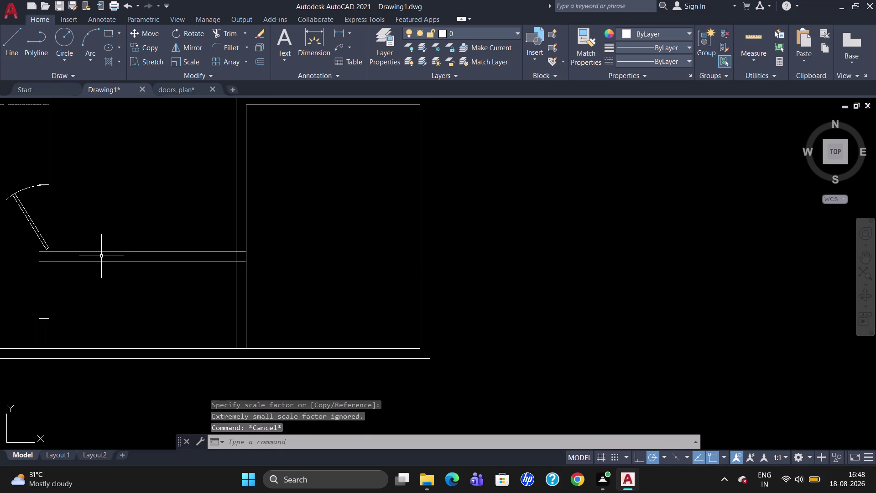
text(TR)
key(Return)
Trim the three overlapping line pieces around the door leaf and wall, using every object as cutting edge.
key(Return)
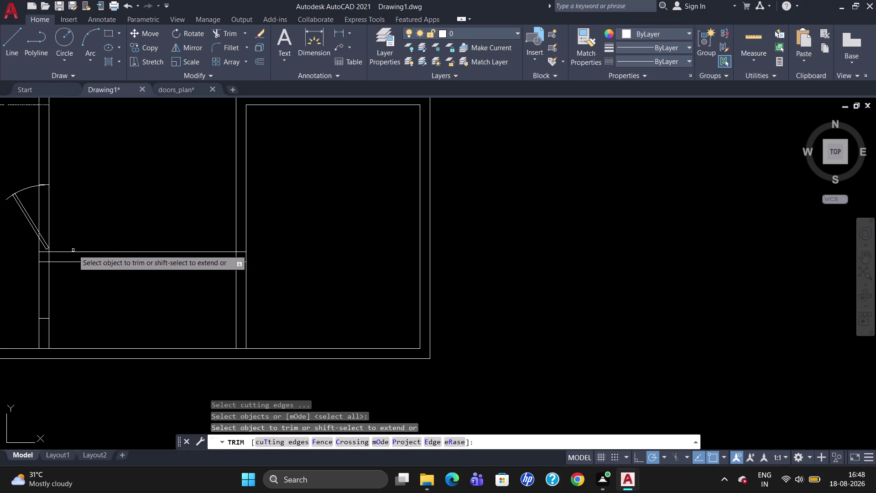
click(49, 216)
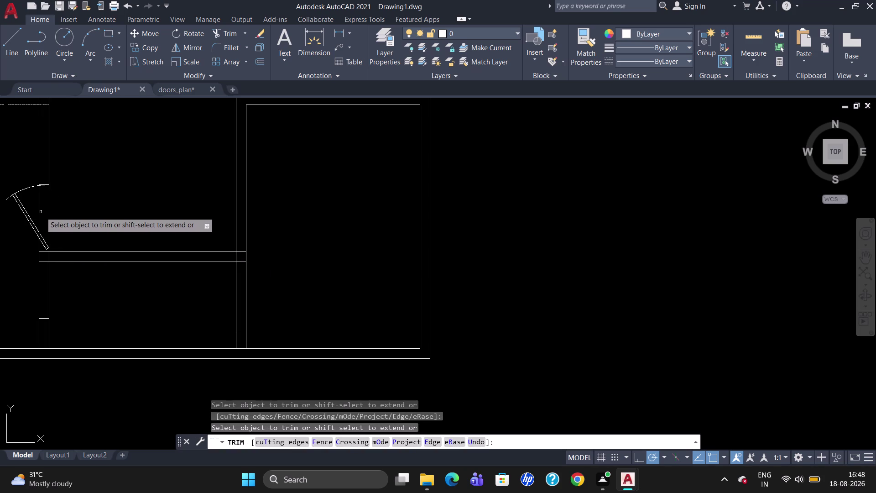
click(38, 209)
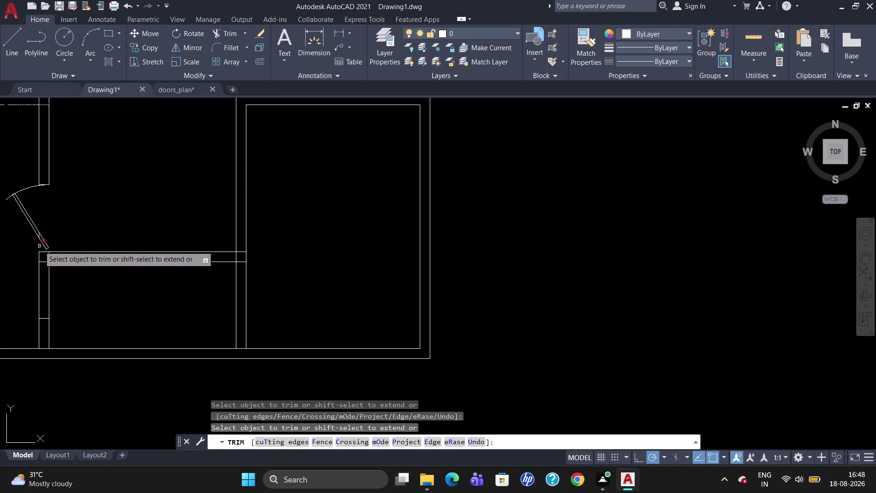
click(39, 246)
scroll(up, 3)
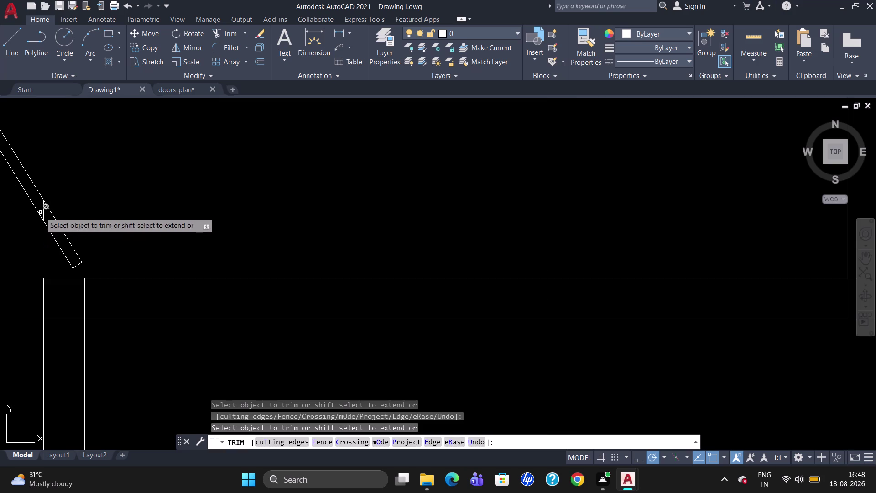
key(Escape)
Erase the small stray line segment left near the door leaf.
click(44, 214)
key(Escape)
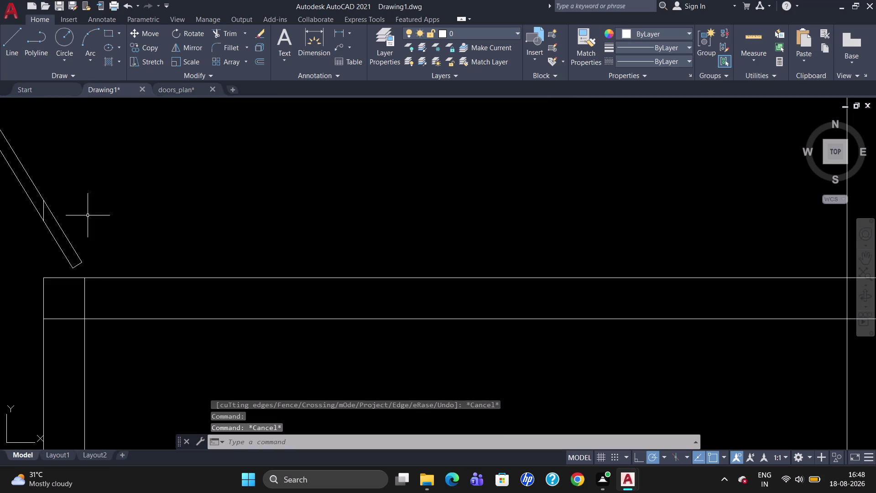
click(43, 211)
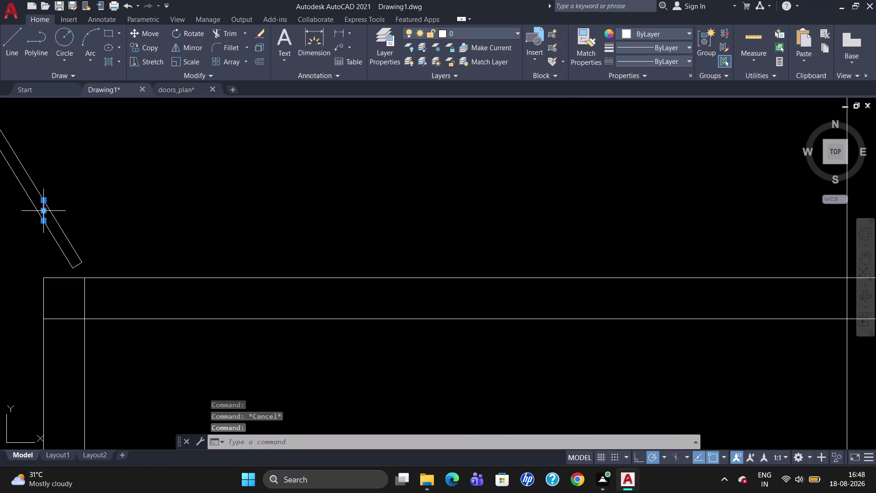
key(Delete)
scroll(down, 3)
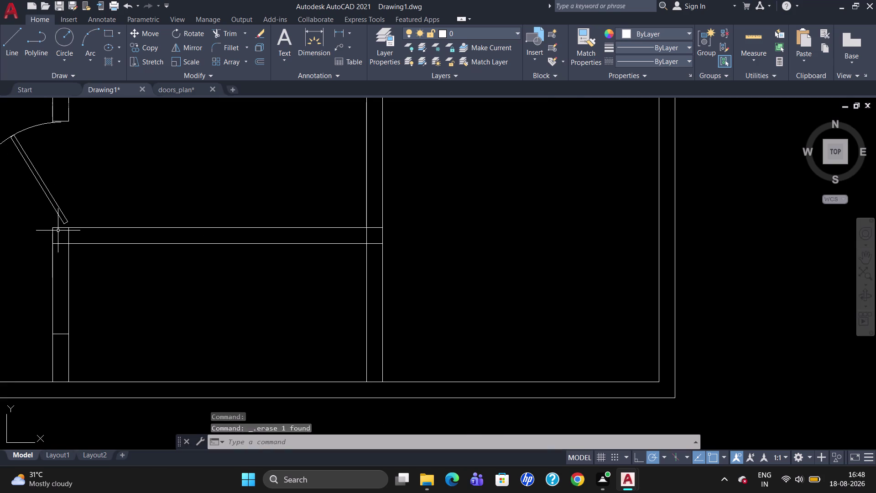
Move the door from its leaf end onto the wall line, then cancel the move.
click(68, 219)
key(m)
key(Return)
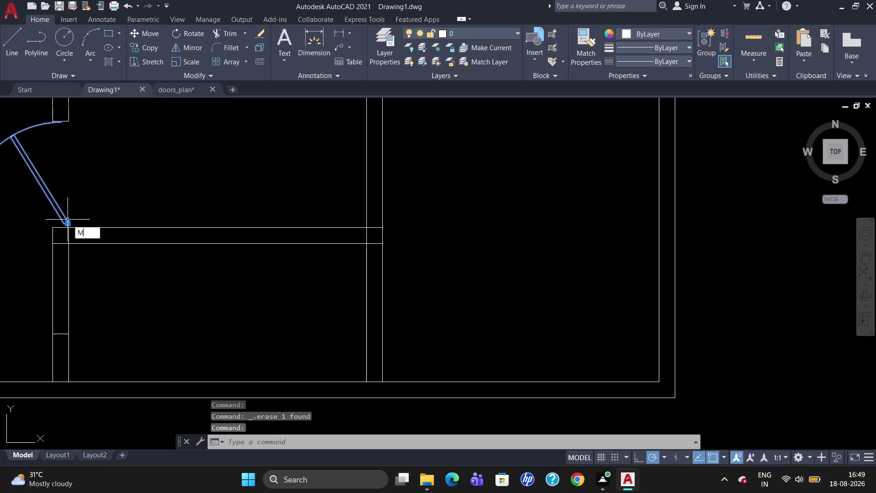
scroll(up, 3)
click(67, 220)
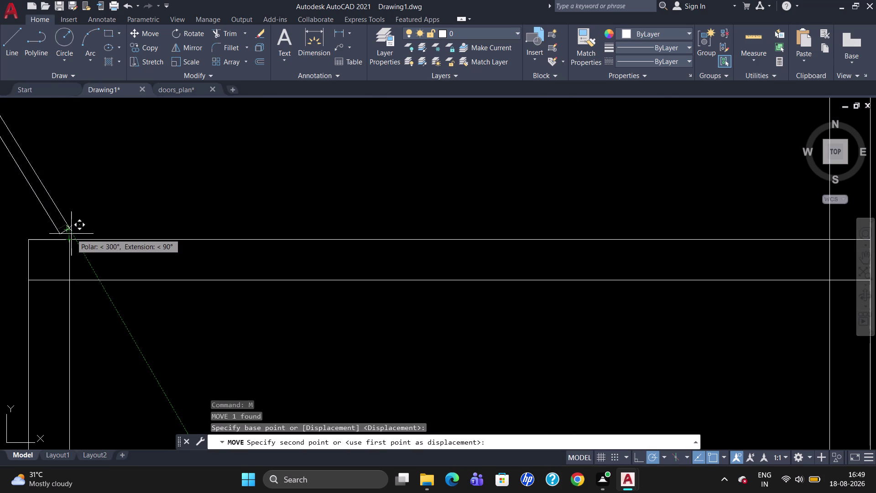
scroll(up, 3)
click(69, 236)
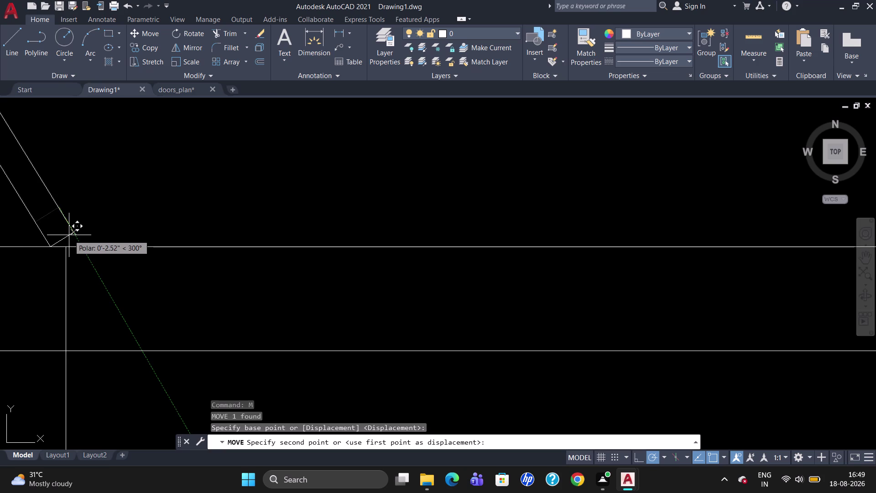
key(Escape)
scroll(down, 3)
scroll(down, 3)
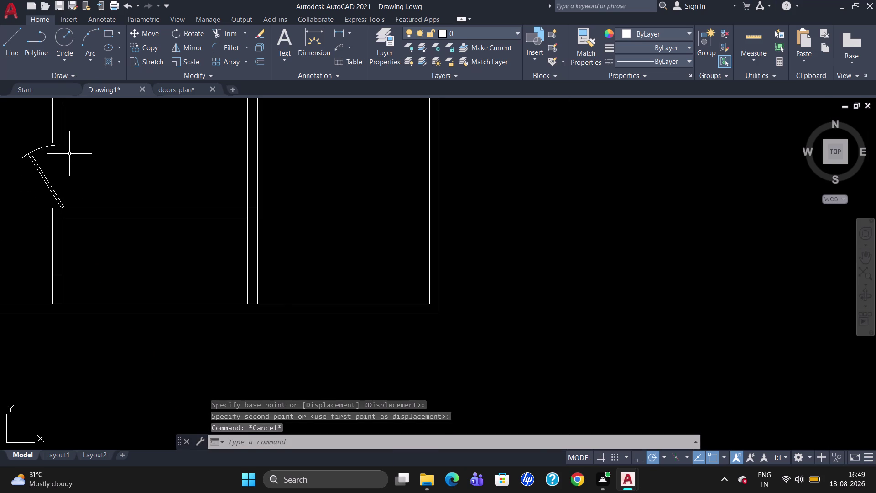
Start the SC scale command with the door symbol selected.
text(SC)
key(Return)
click(49, 187)
key(Return)
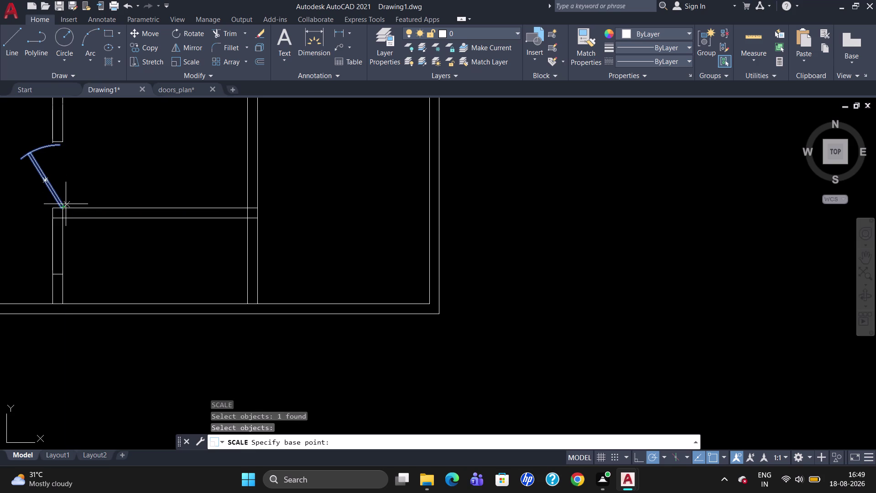
Scale the door about its leaf end with a picked factor; the too-small factor is rejected and cancelled.
scroll(up, 3)
click(61, 209)
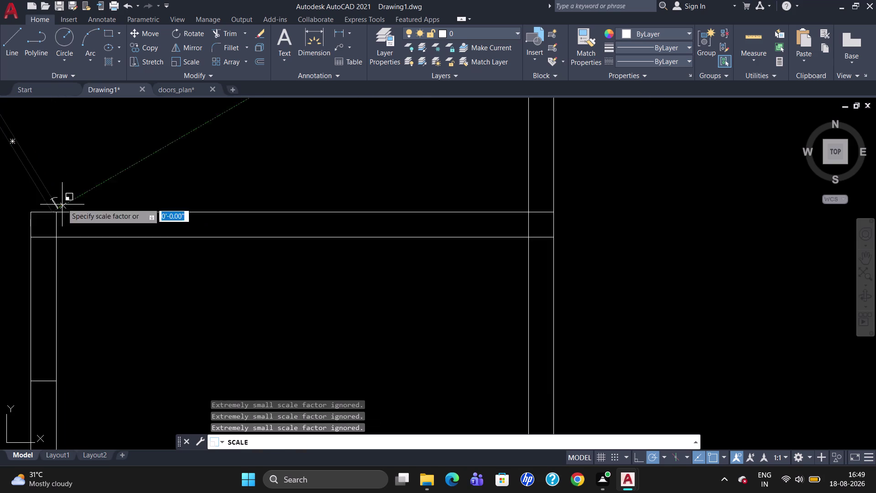
scroll(down, 3)
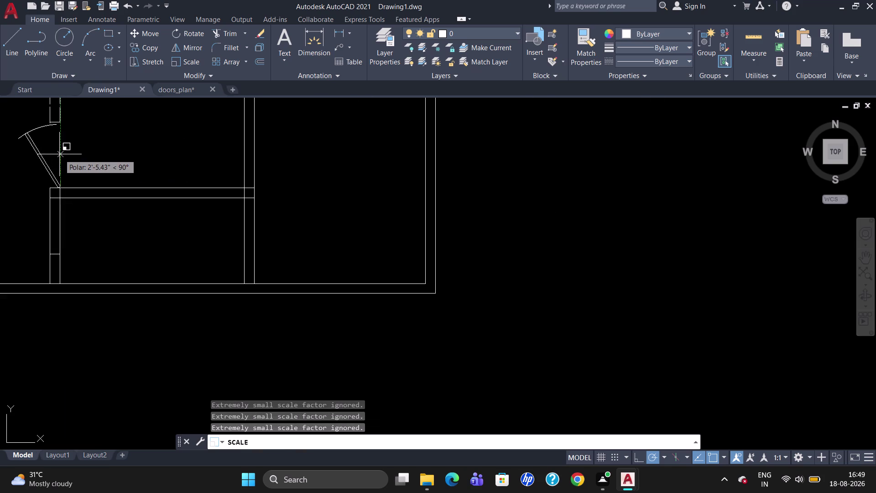
click(60, 153)
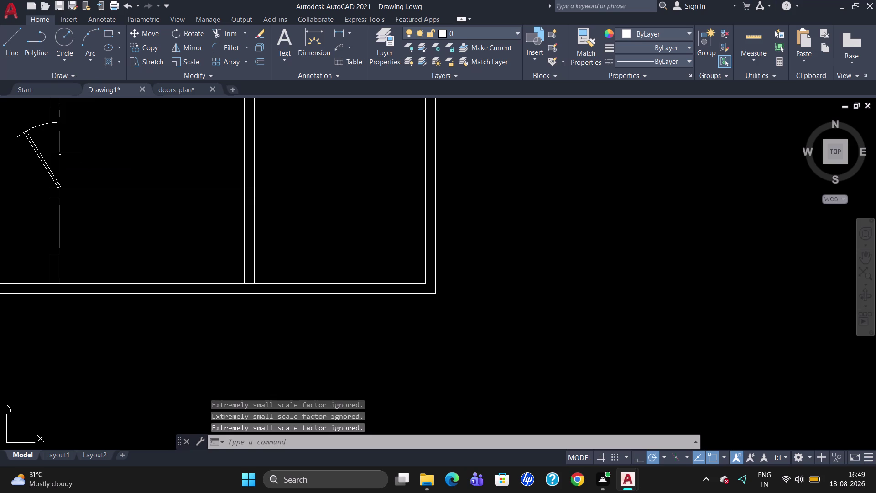
key(Escape)
scroll(down, 3)
scroll(down, 3)
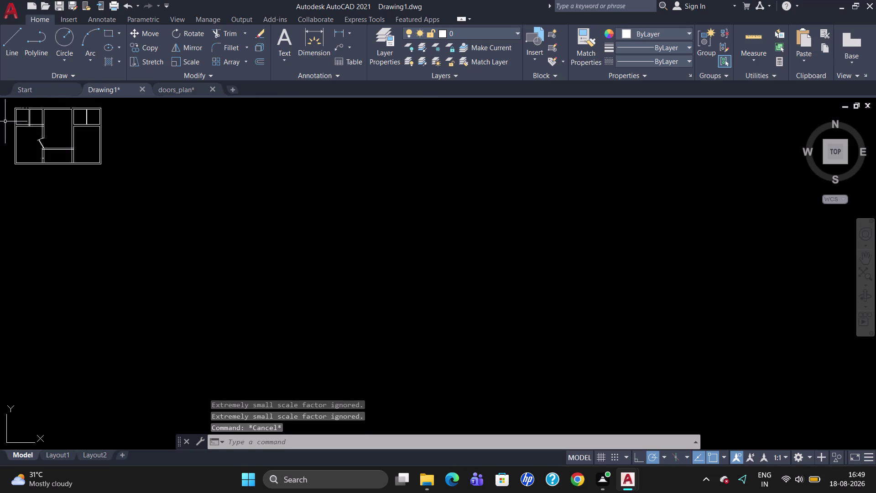
scroll(up, 3)
scroll(down, 3)
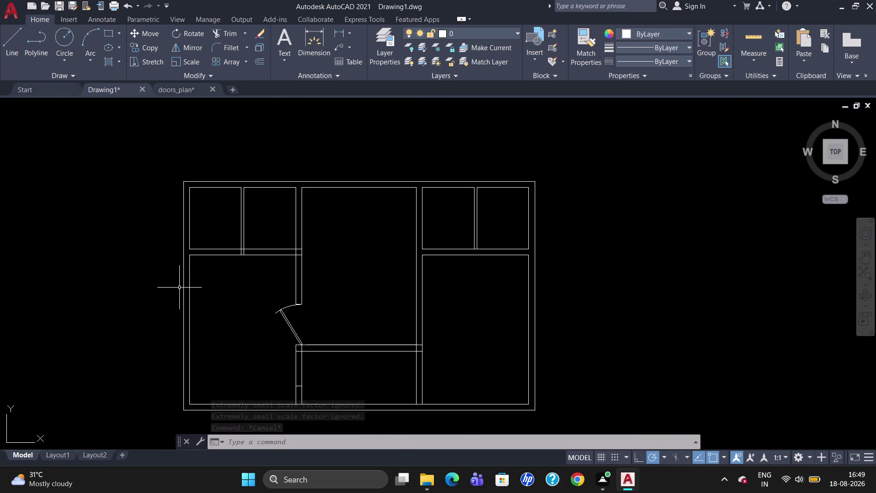
scroll(down, 3)
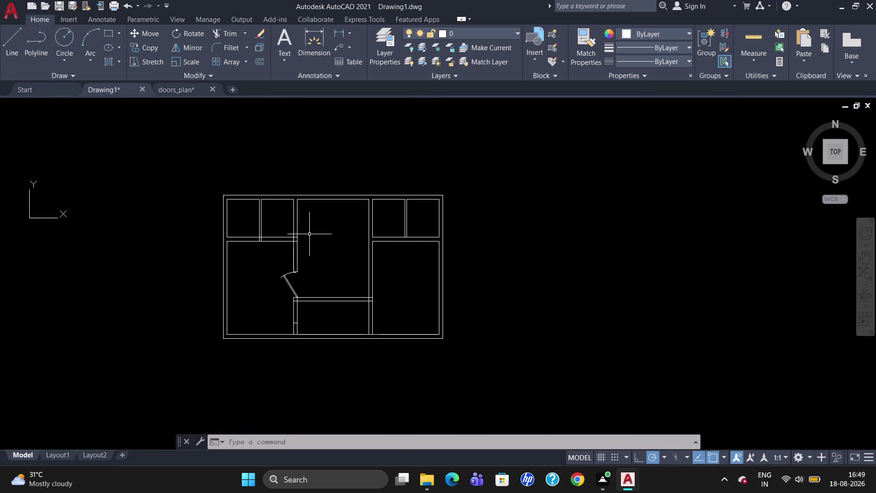
scroll(up, 3)
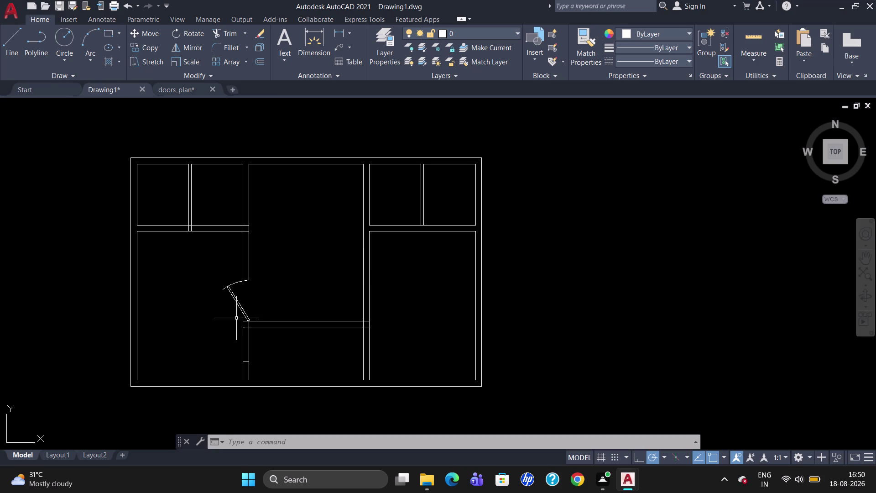
Zoom into the door, deselect it, and select the short wall line under the leaf end.
scroll(up, 3)
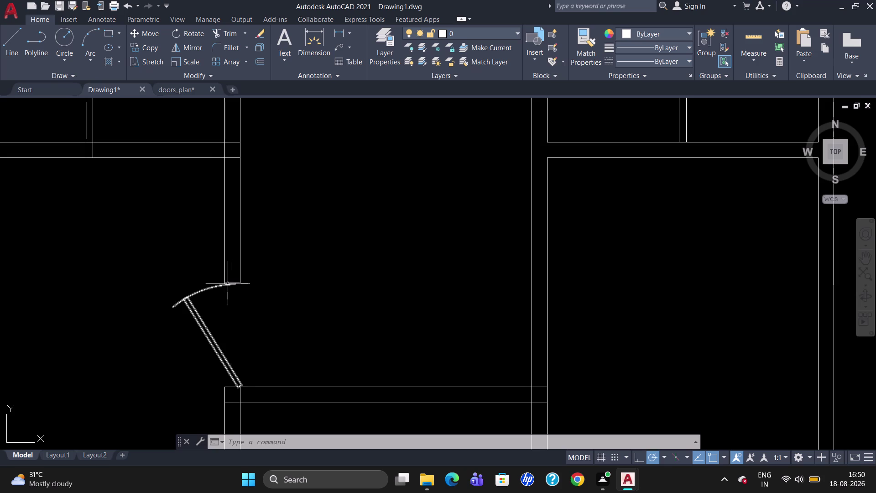
click(227, 284)
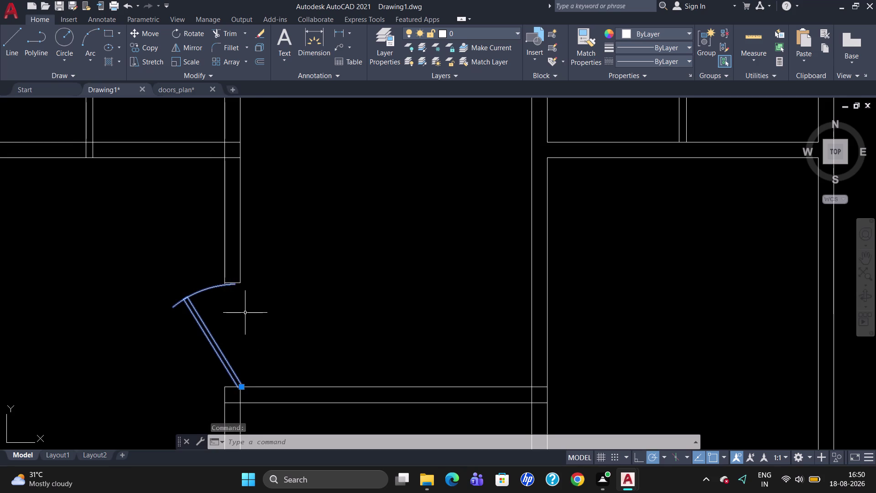
key(Escape)
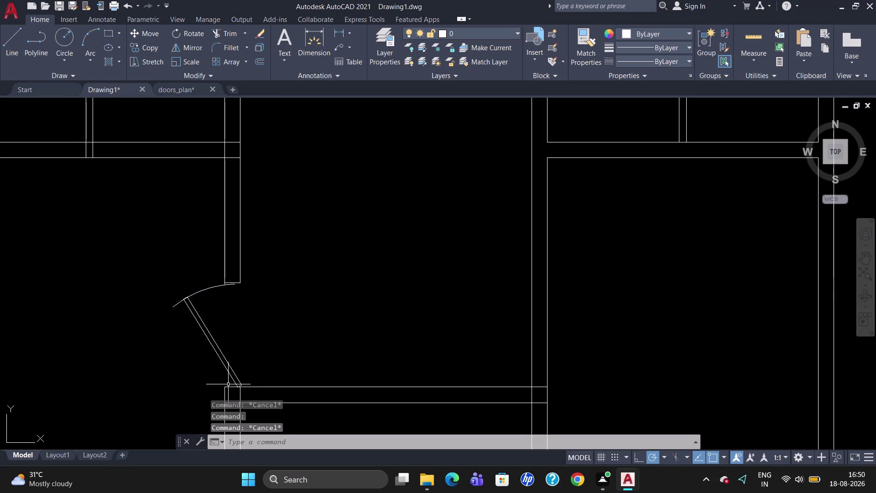
click(229, 387)
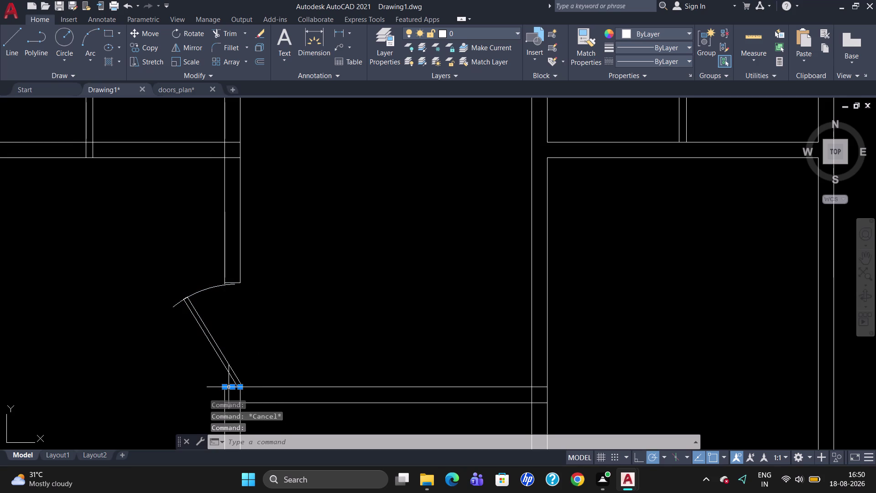